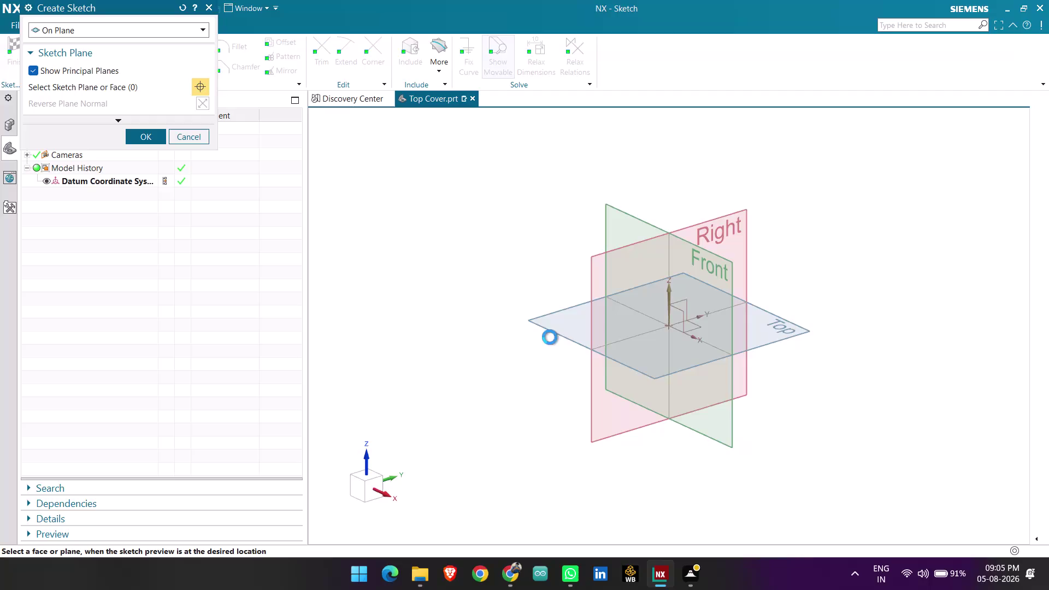
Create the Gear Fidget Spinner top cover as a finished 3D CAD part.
Pick the Front datum plane and confirm it as the sketch plane.
click(637, 218)
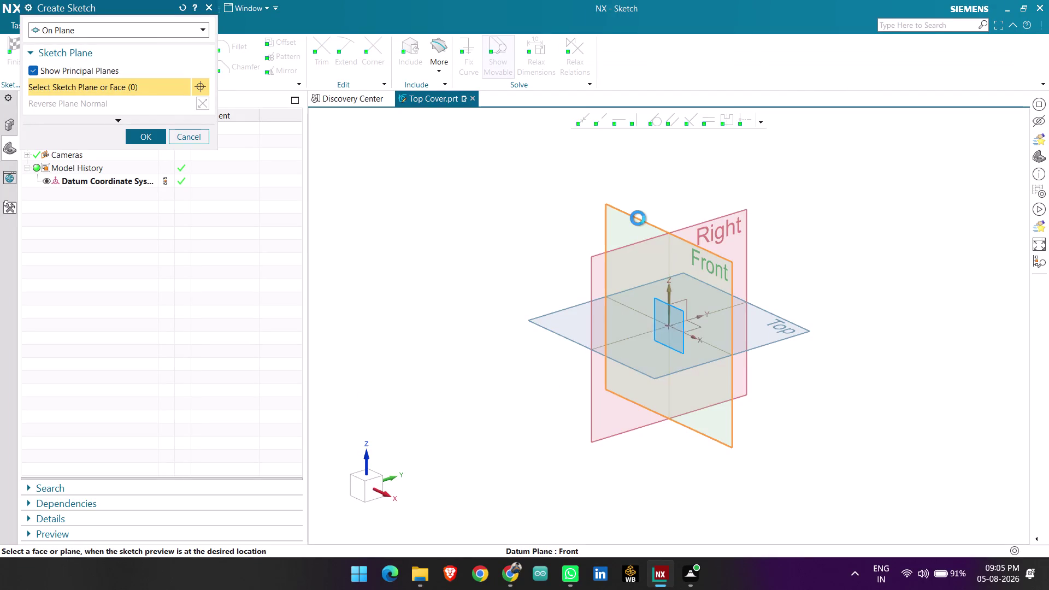
middle_click(638, 218)
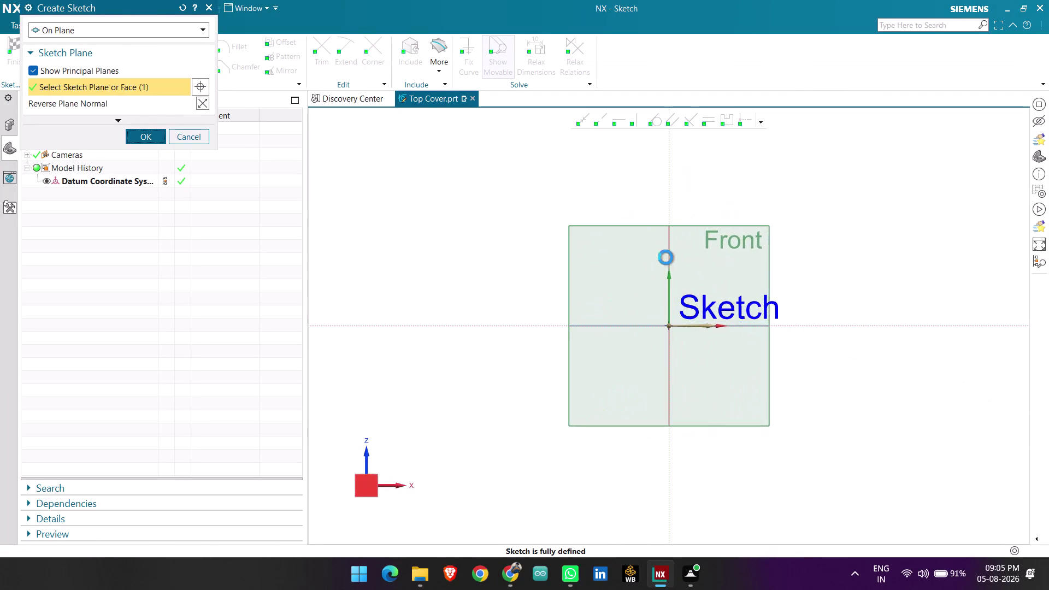
scroll(up, 3)
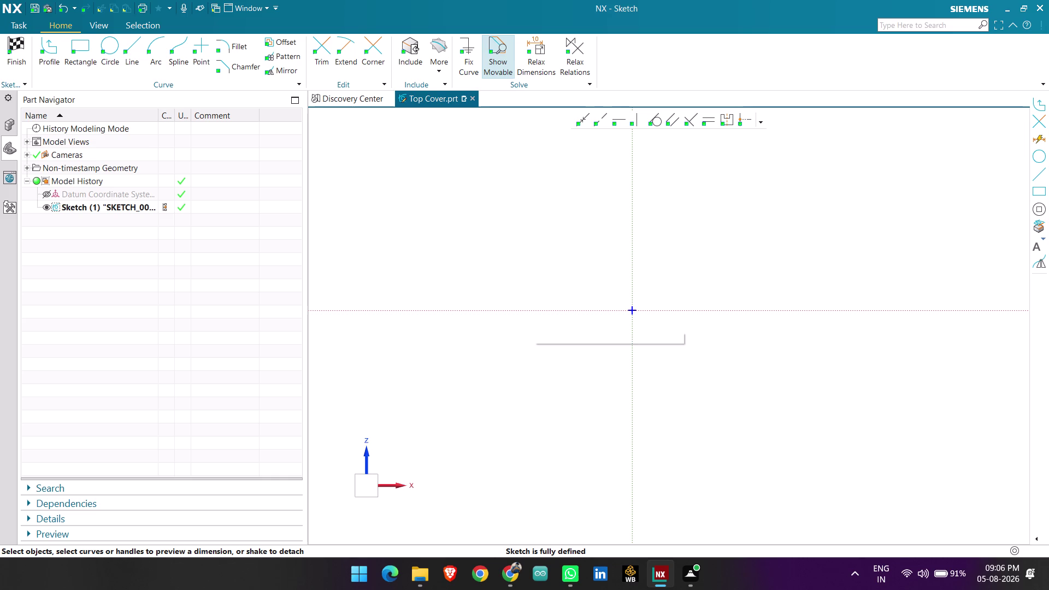
Draw a 24 mm diameter circle centred on the sketch origin.
click(117, 50)
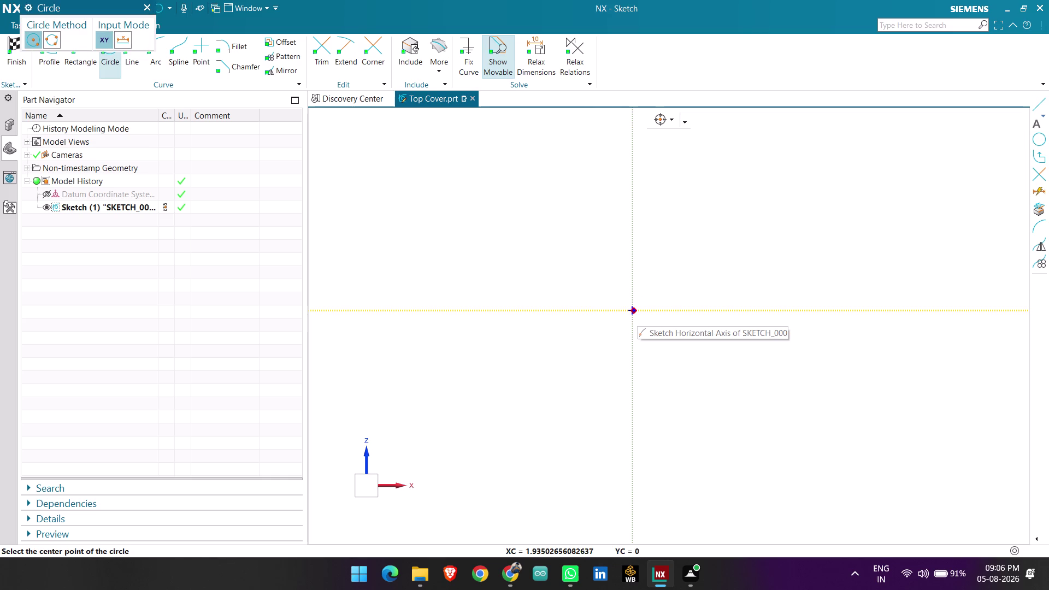
click(631, 312)
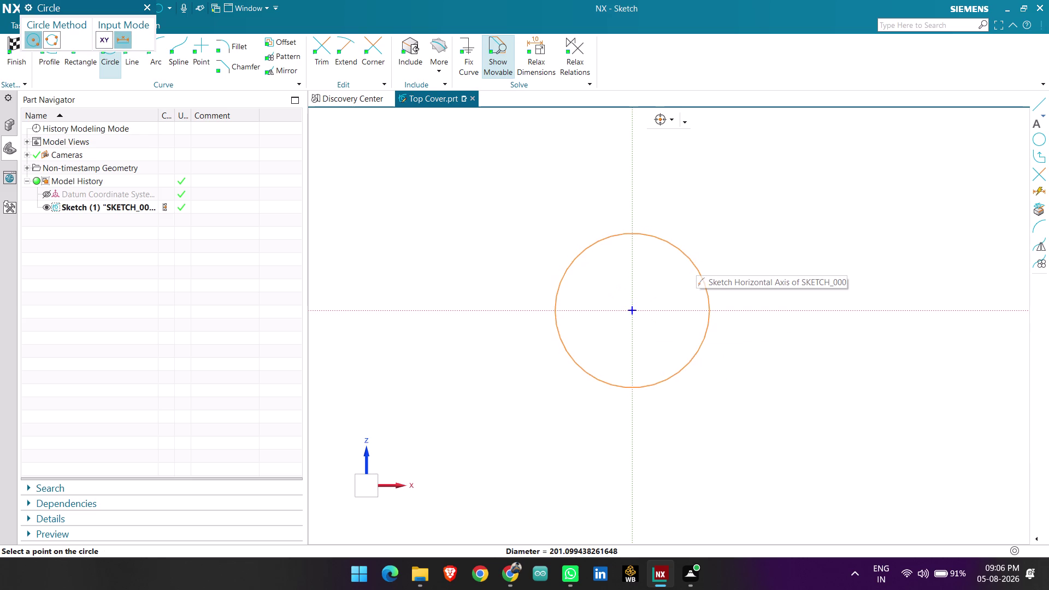
scroll(up, 3)
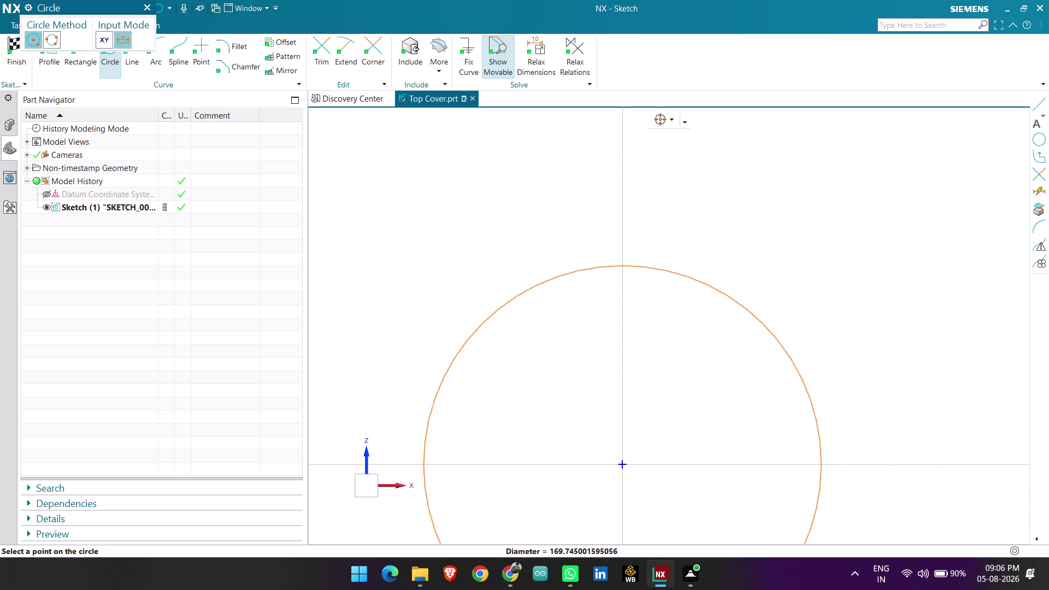
scroll(up, 3)
scroll(down, 3)
scroll(up, 3)
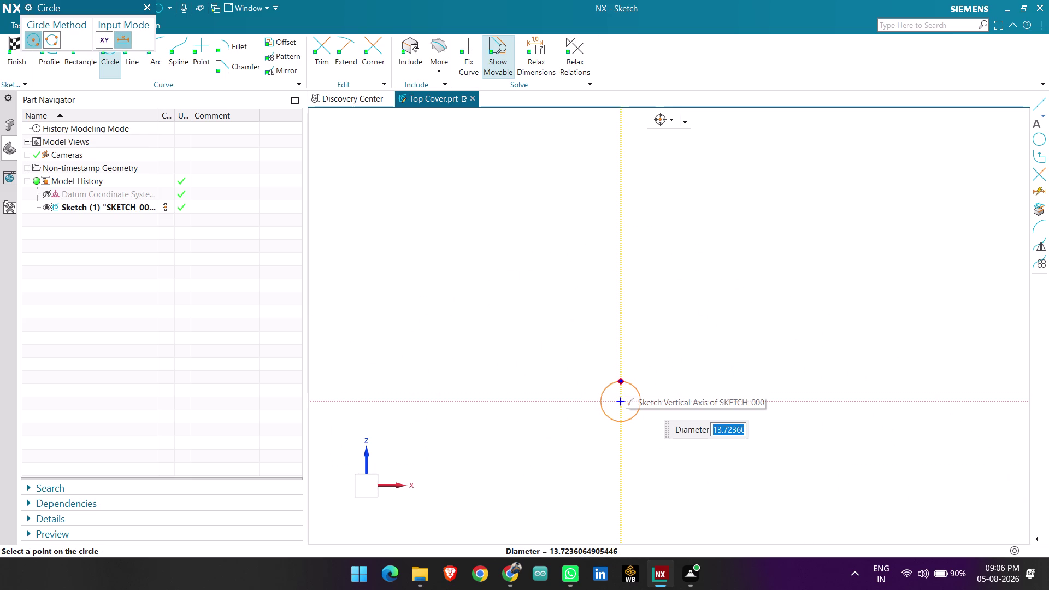
text(24)
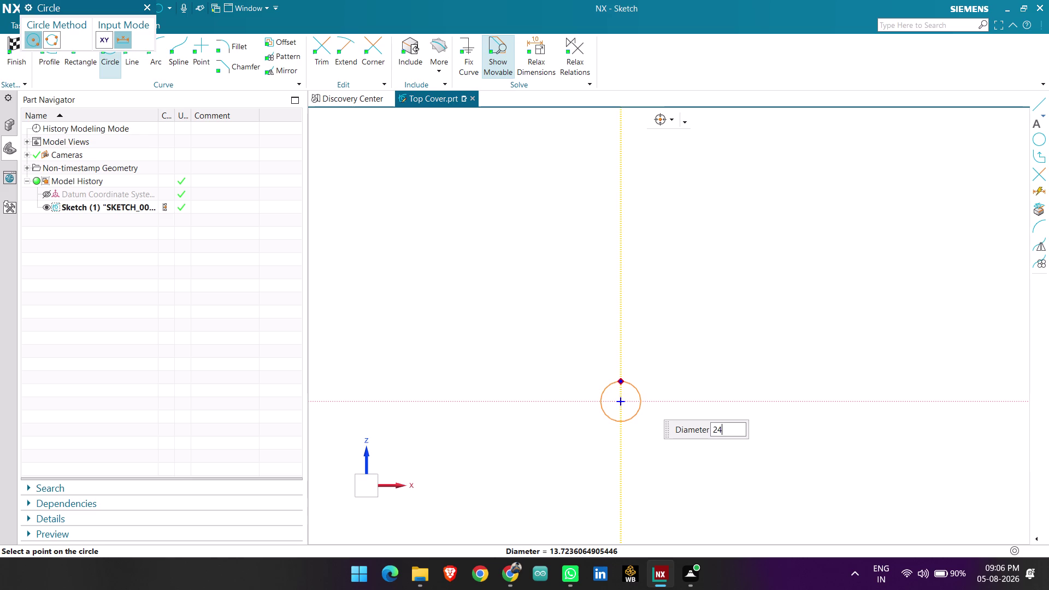
key(Return)
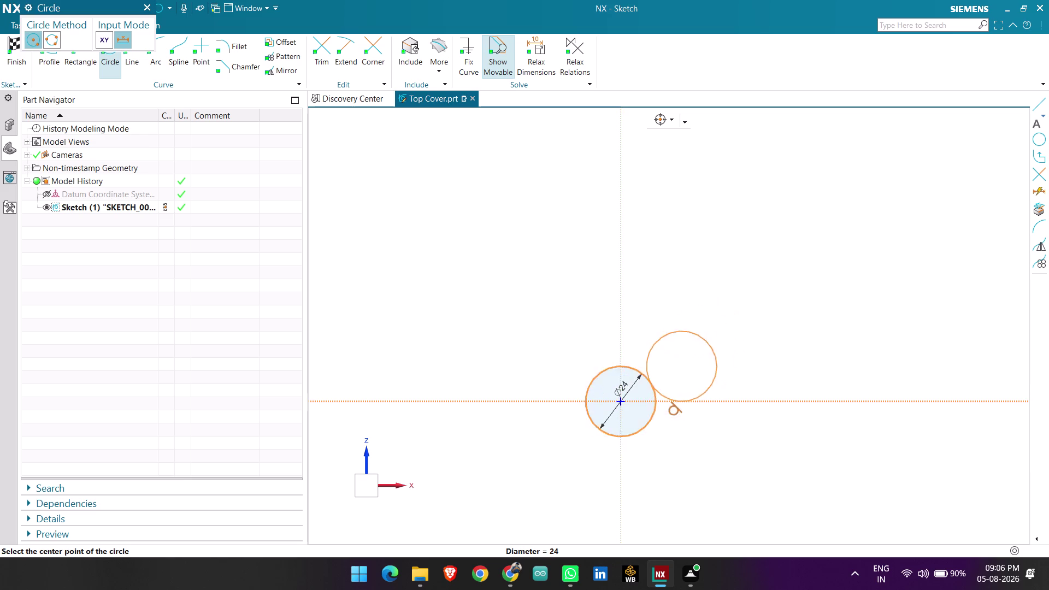
key(Escape)
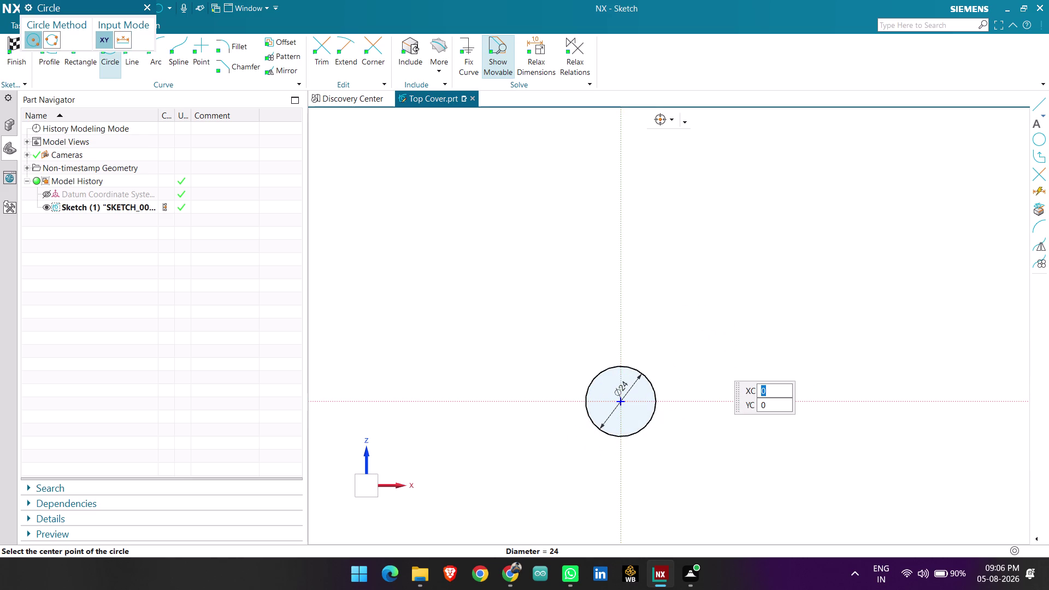
Draw a concentric 36 mm circle at the origin and exit the Circle tool.
click(619, 400)
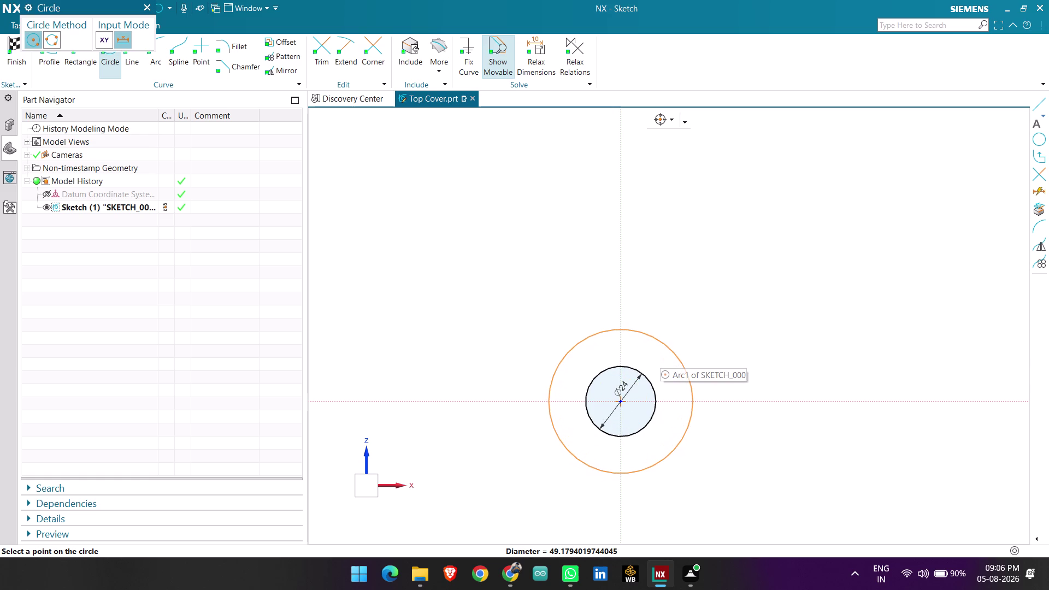
key(1)
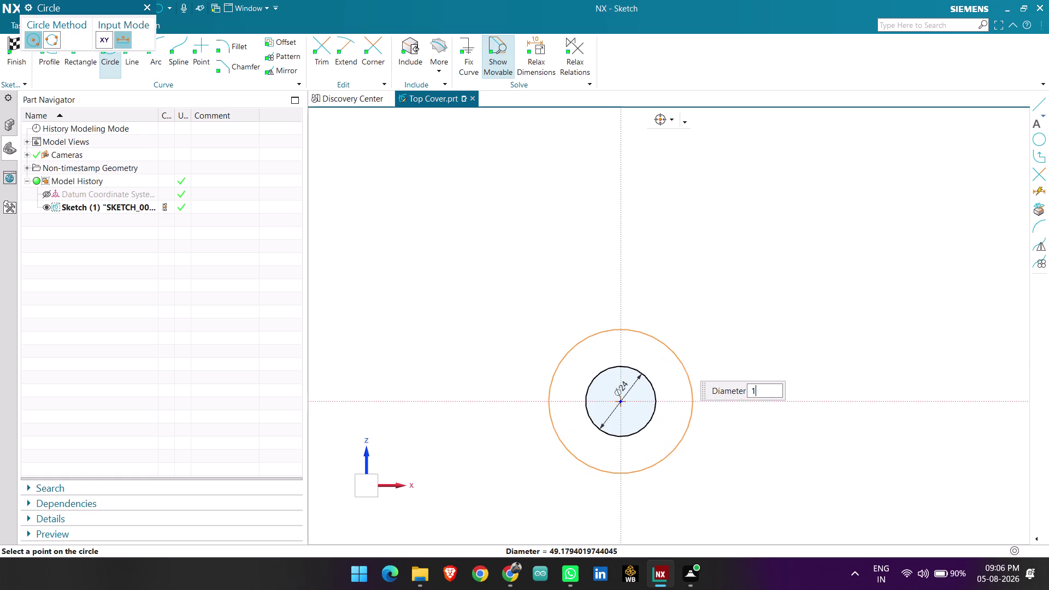
key(8)
key(shift+asterisk)
key(2)
key(Return)
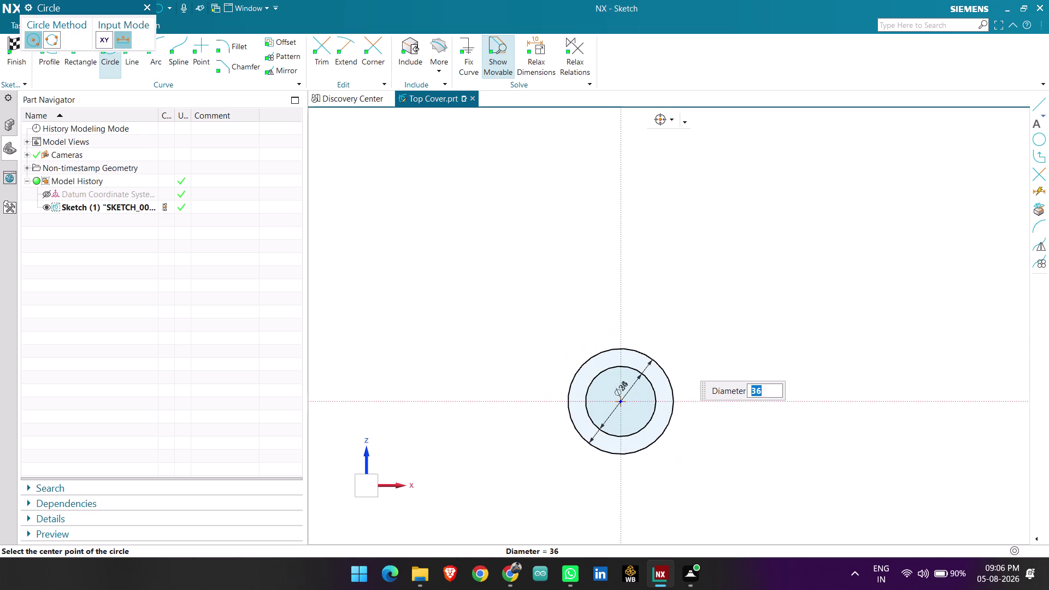
scroll(up, 3)
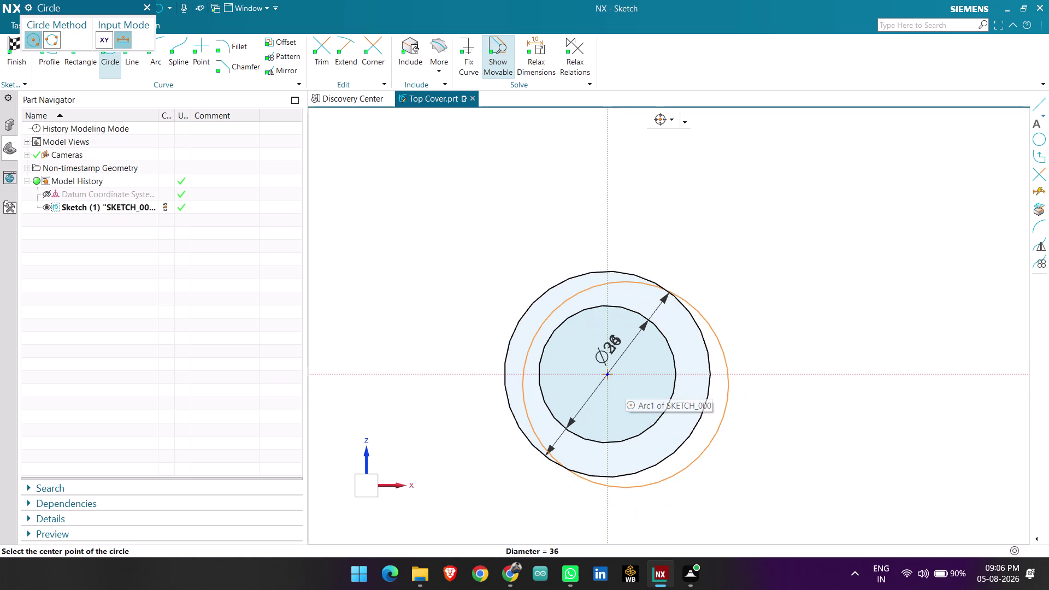
key(Escape)
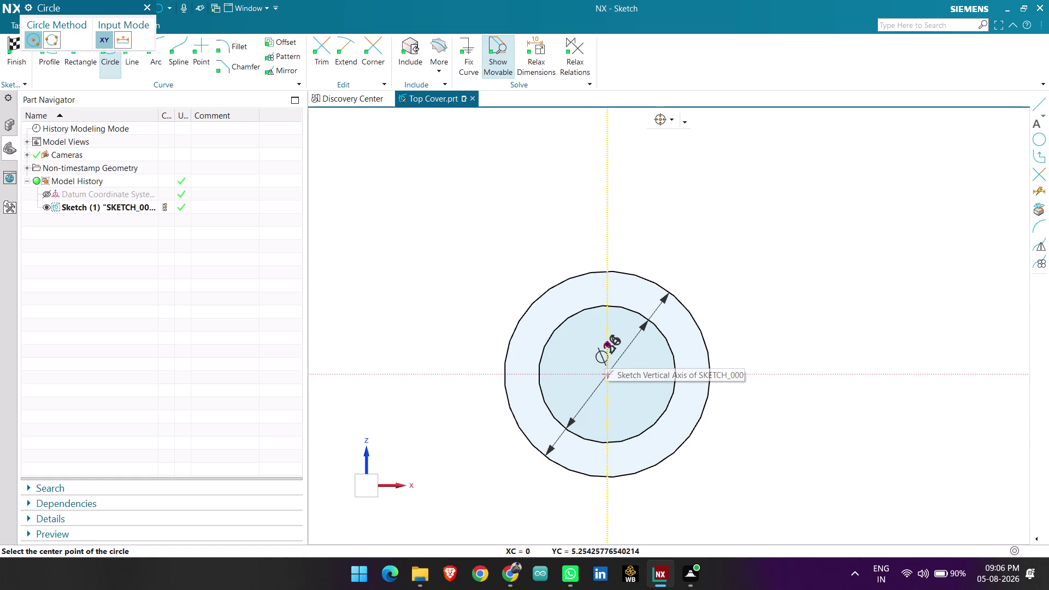
key(Escape)
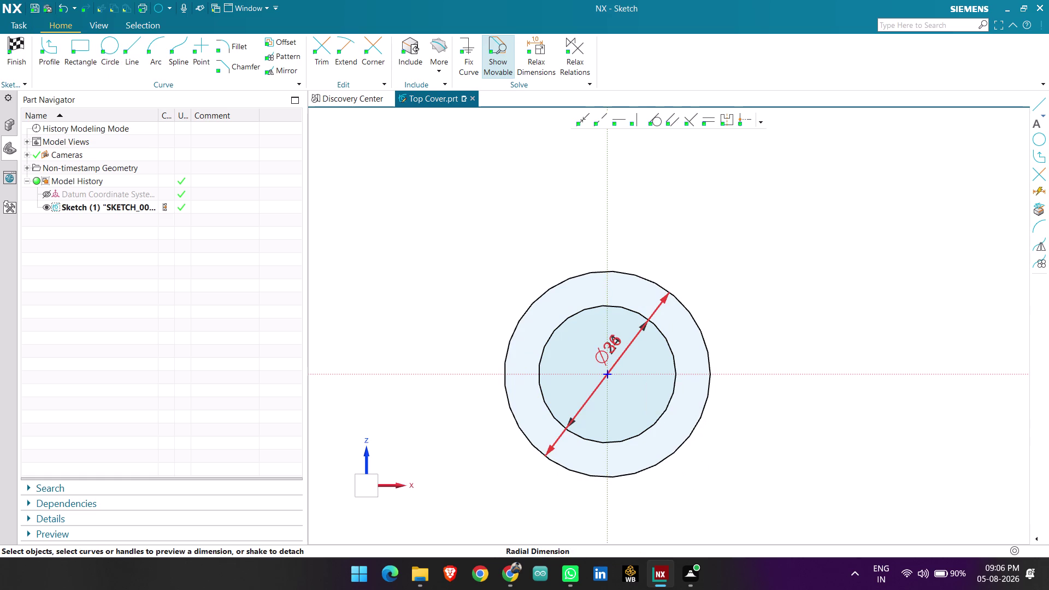
Drag the Ø36 and Ø24 dimension labels outside the circles and reframe the view.
drag(614, 340, 723, 270)
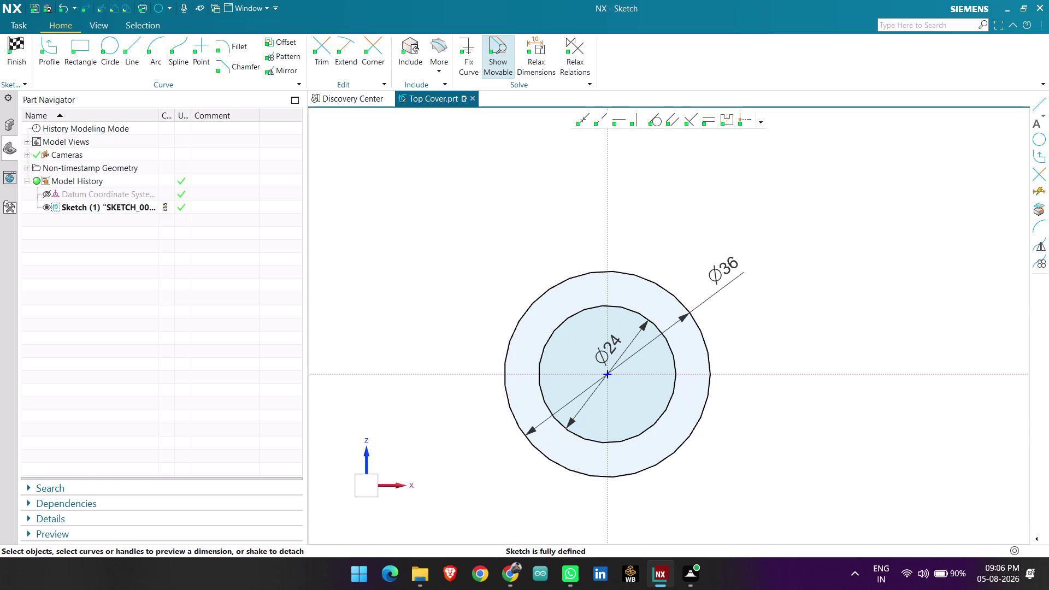
drag(611, 344, 553, 217)
scroll(down, 3)
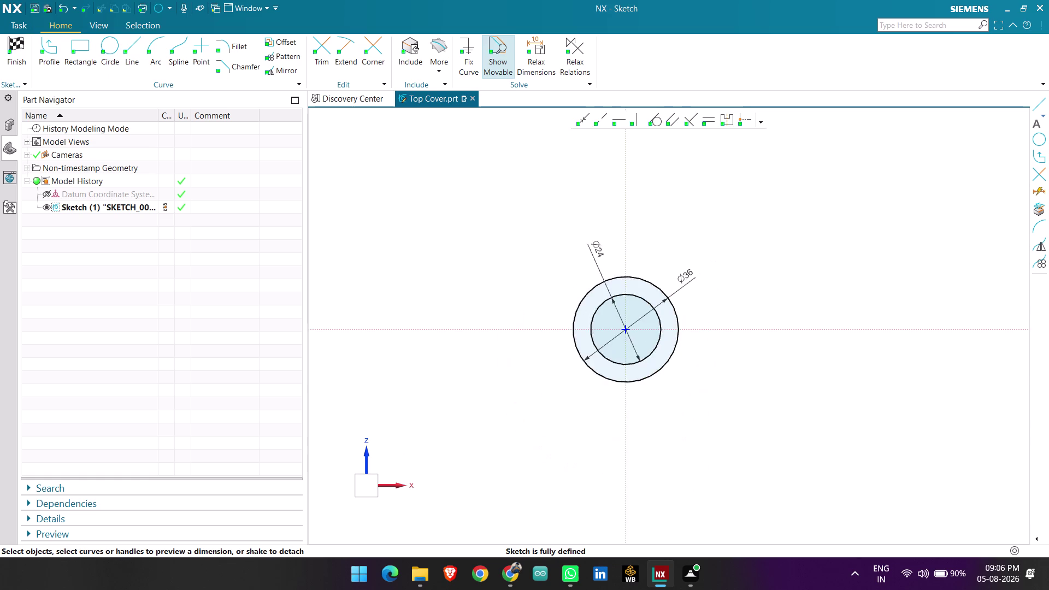
scroll(up, 3)
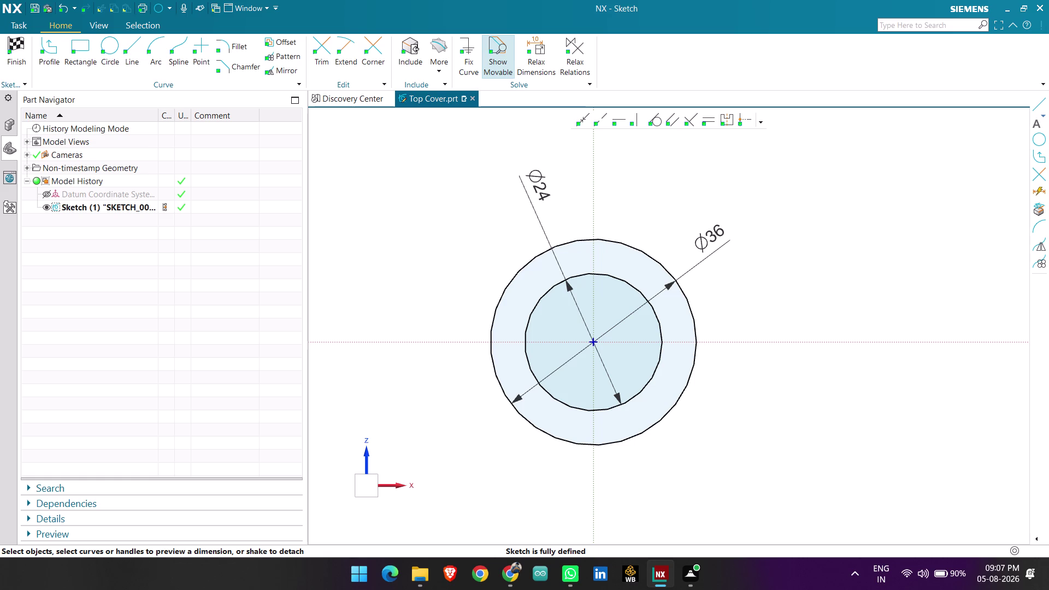
scroll(down, 3)
scroll(up, 3)
scroll(up, 3)
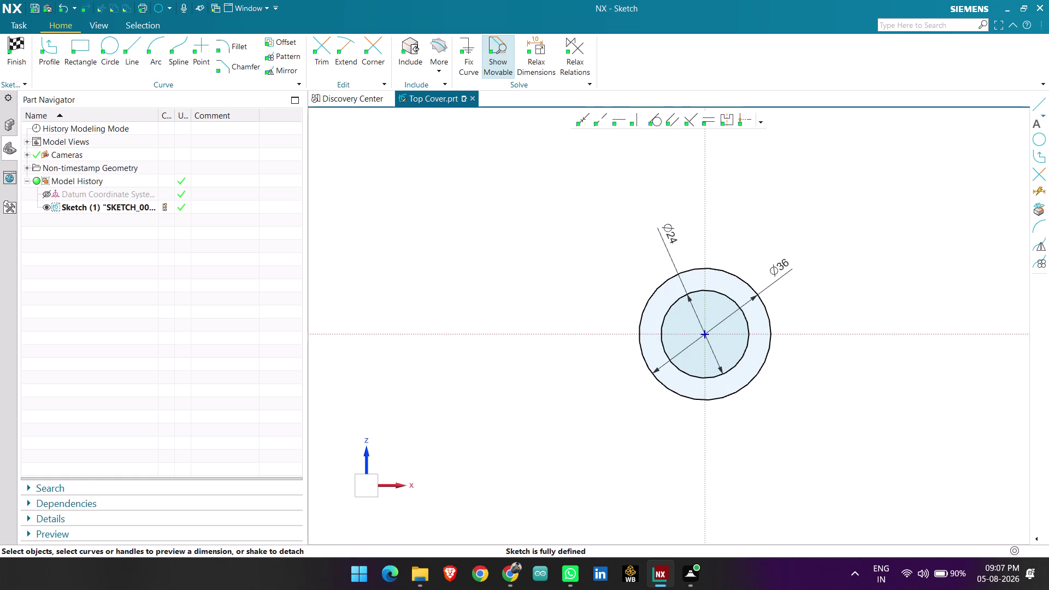
click(107, 44)
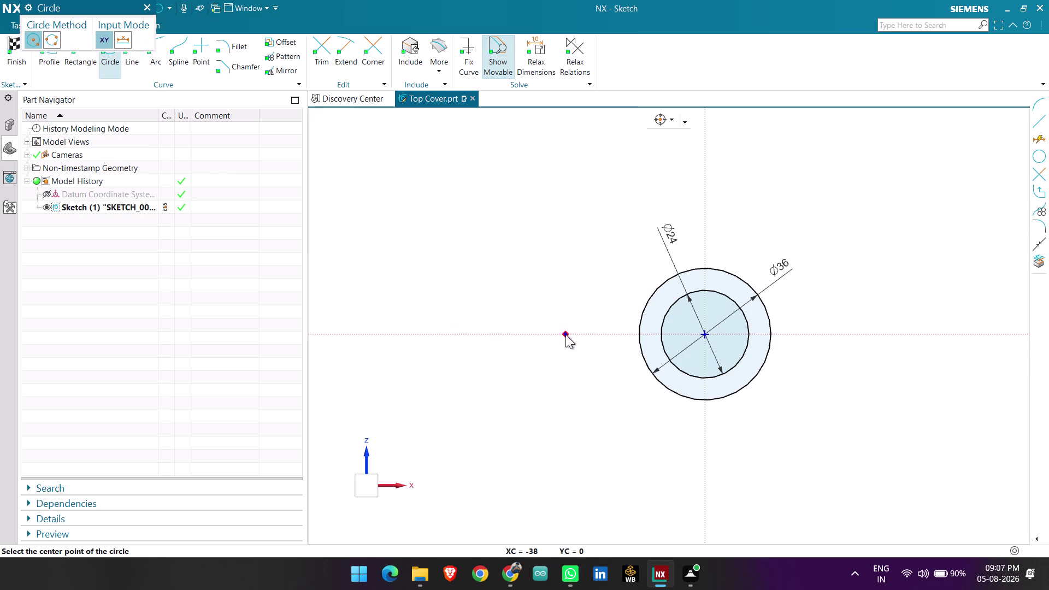
Draw a small circle and a concentric Ø22 circle left of the origin on the horizontal axis.
click(501, 334)
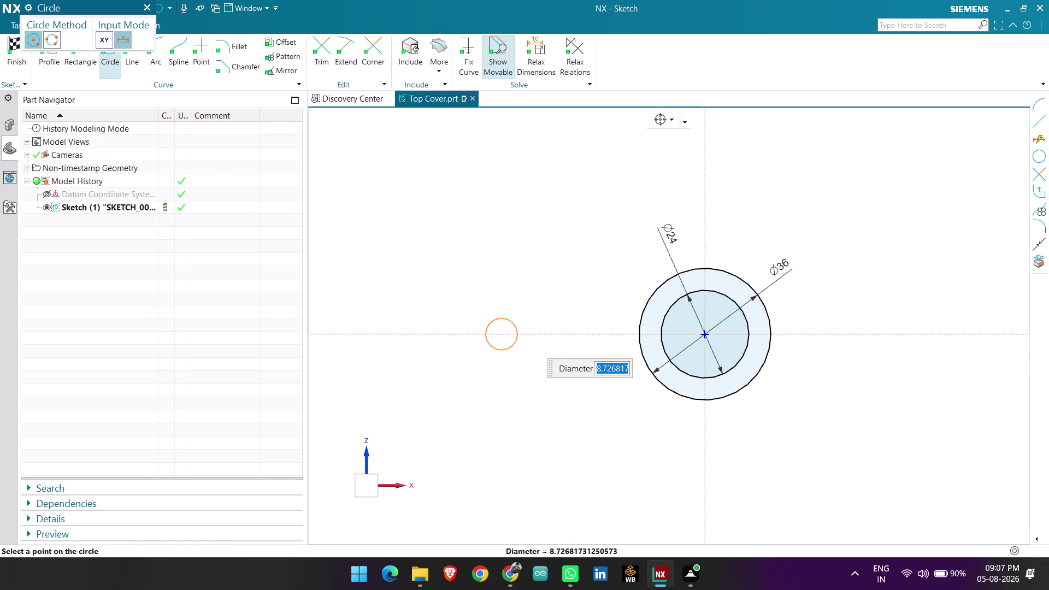
click(509, 320)
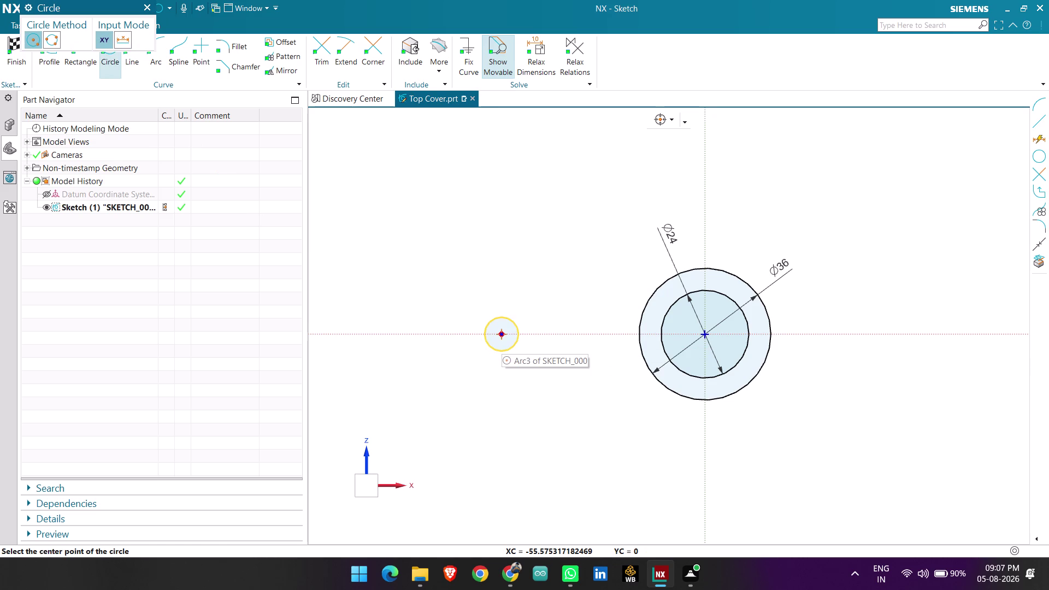
click(501, 336)
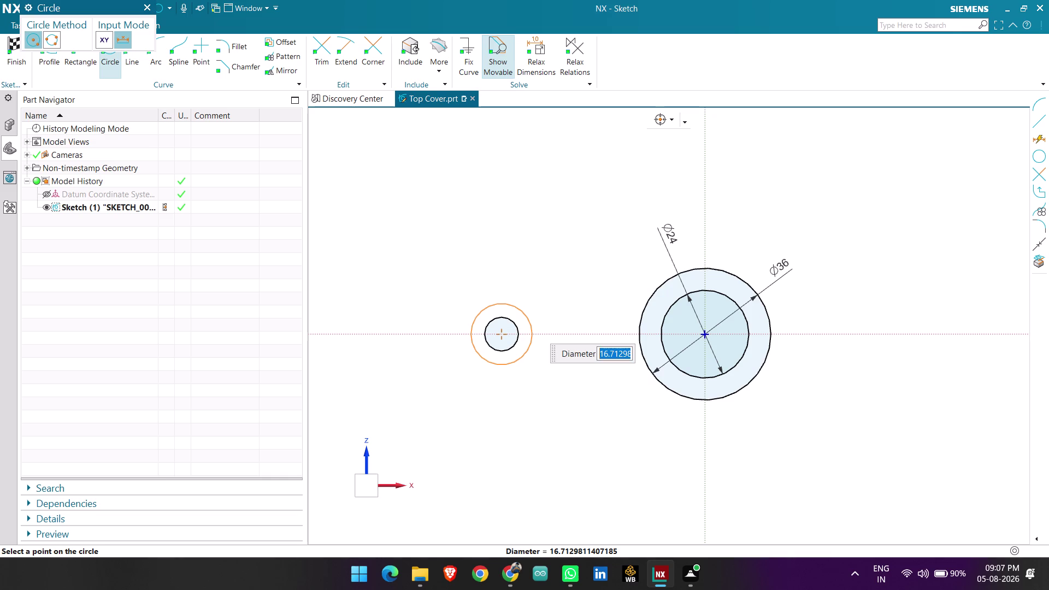
text(22)
key(Return)
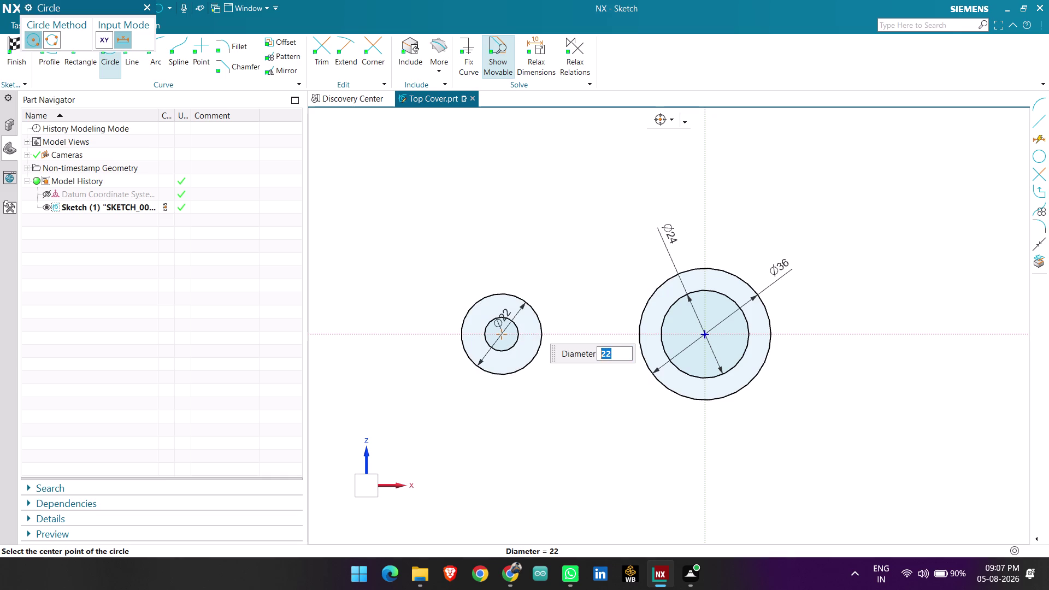
key(Escape)
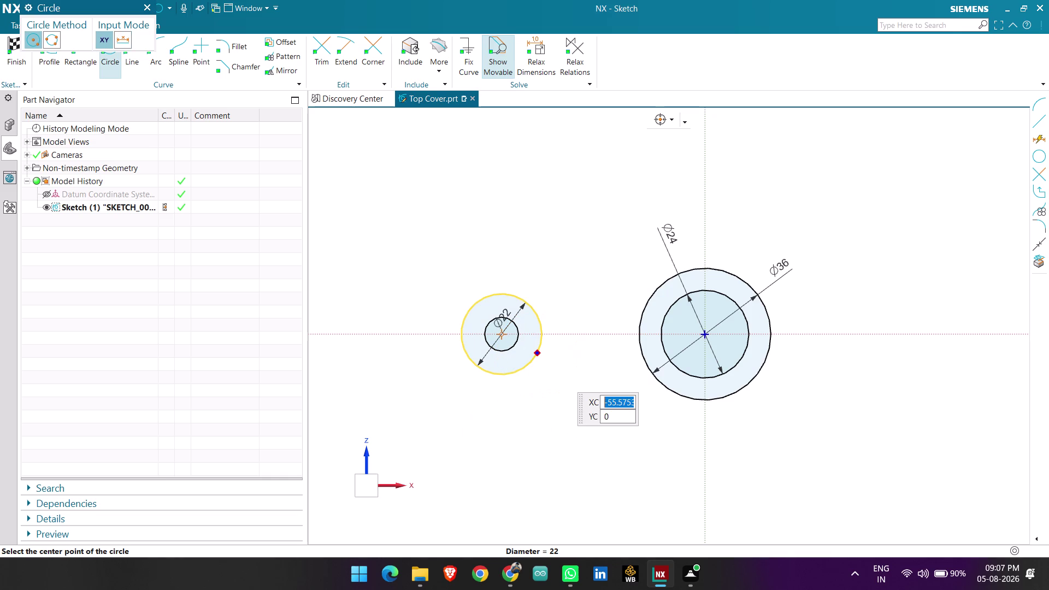
key(Escape)
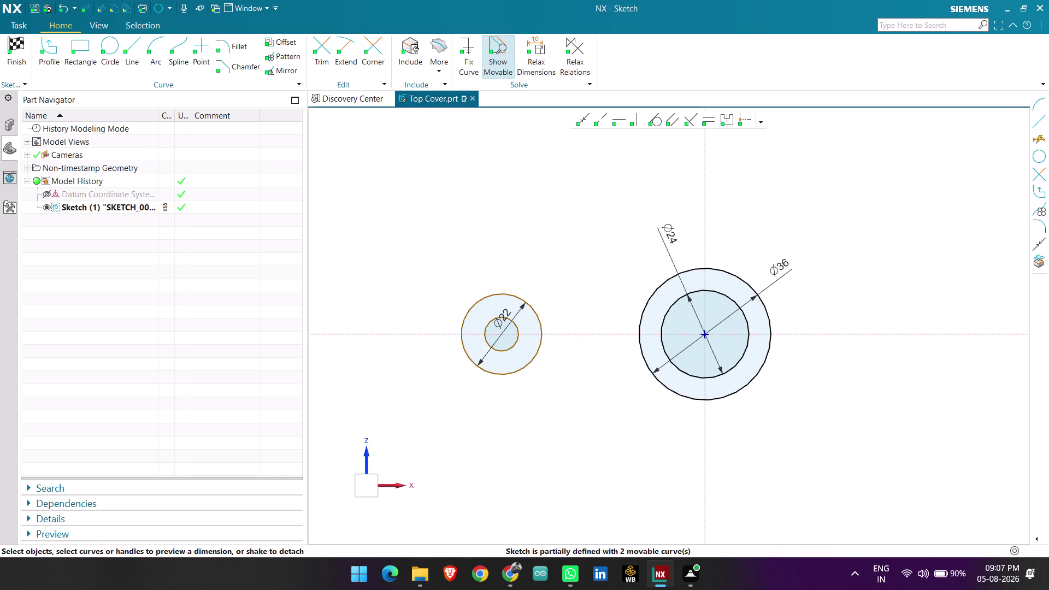
scroll(up, 3)
Change the left pair's inner circle diameter dimension to 8 mm.
click(518, 343)
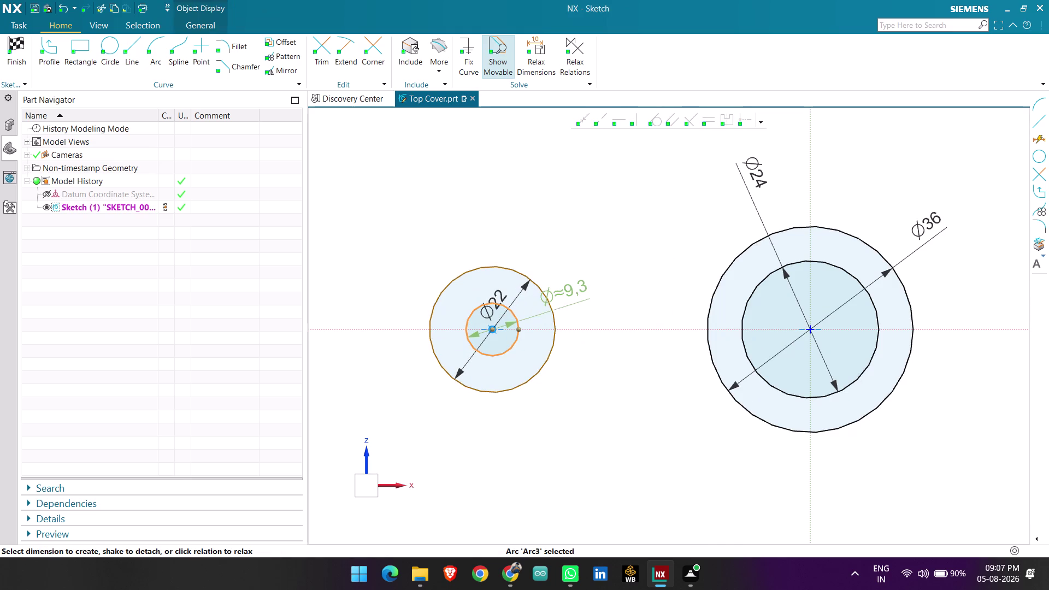
double_click(569, 288)
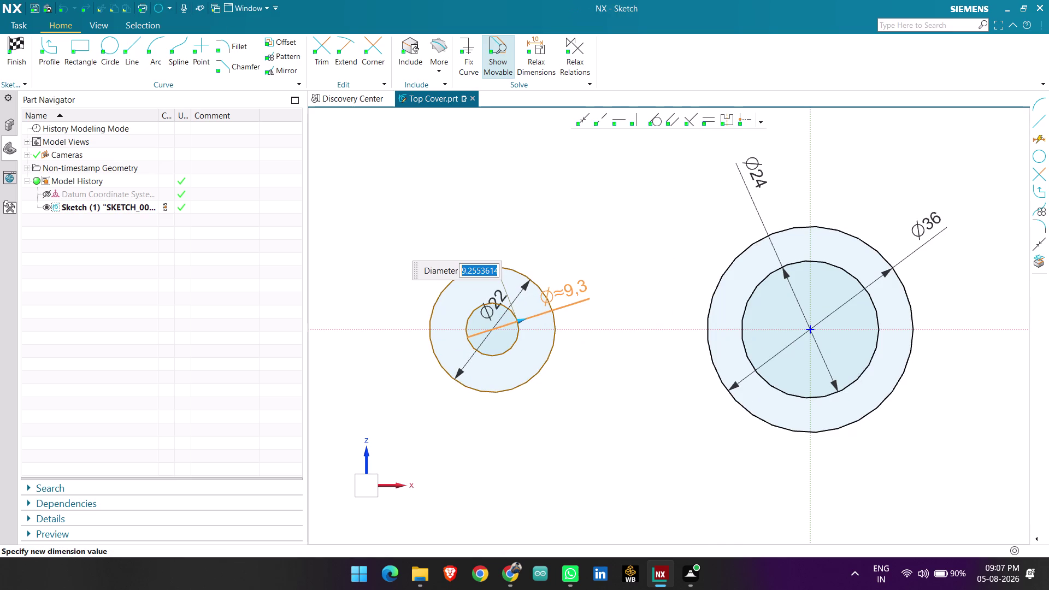
key(8)
key(Return)
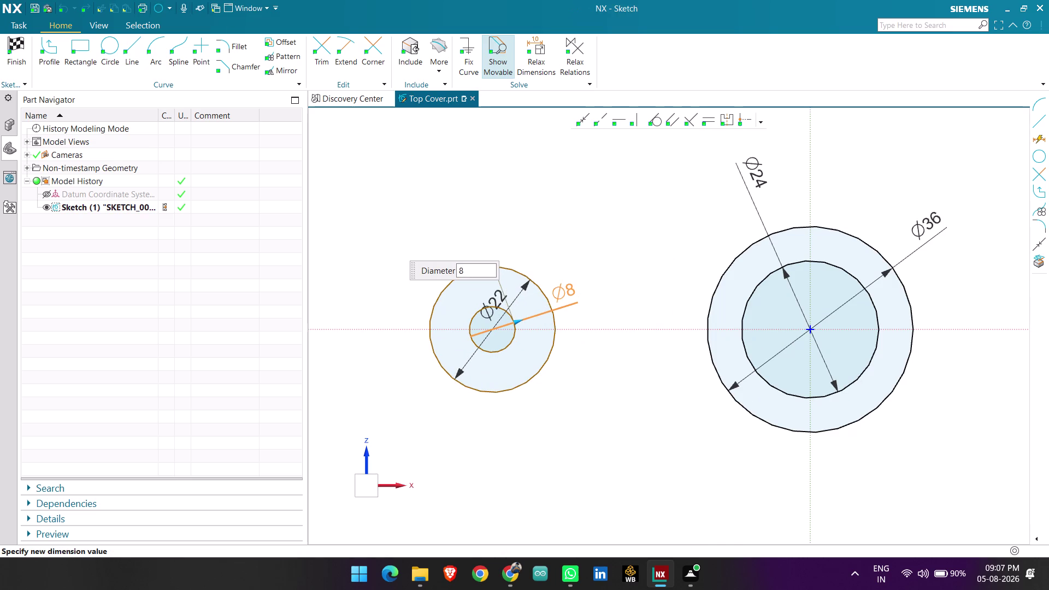
middle_click(570, 288)
scroll(up, 3)
scroll(down, 3)
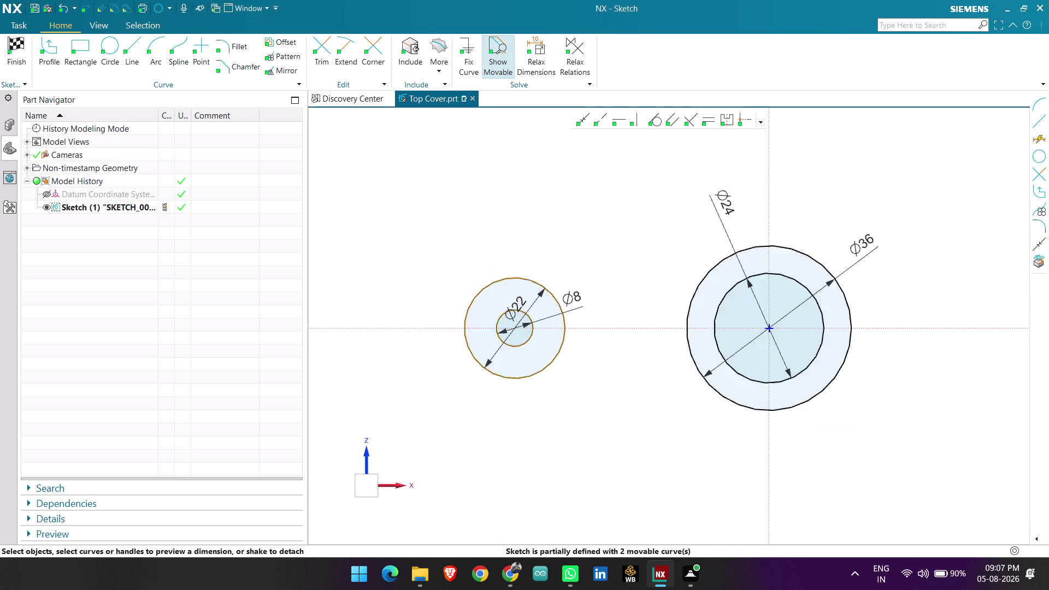
scroll(down, 3)
scroll(up, 3)
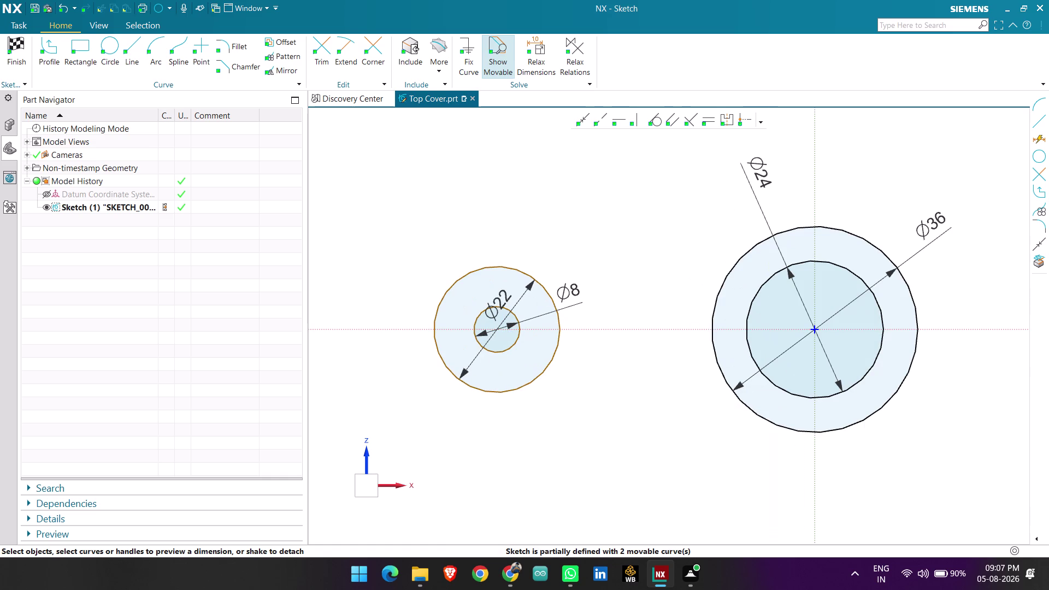
scroll(down, 3)
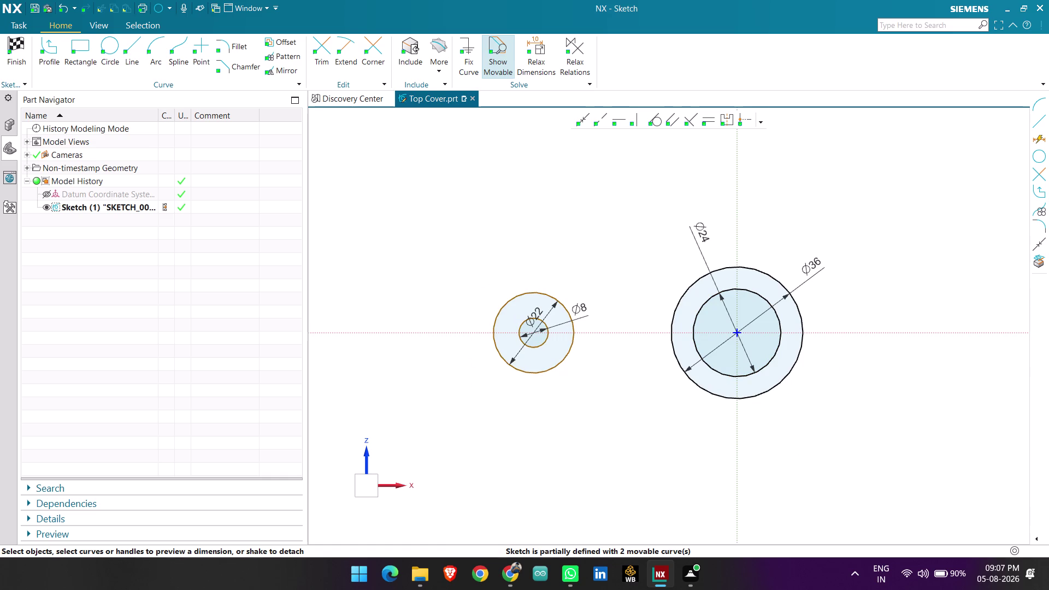
Add a distance dimension between the two circle centres, placed below the circles.
key(d)
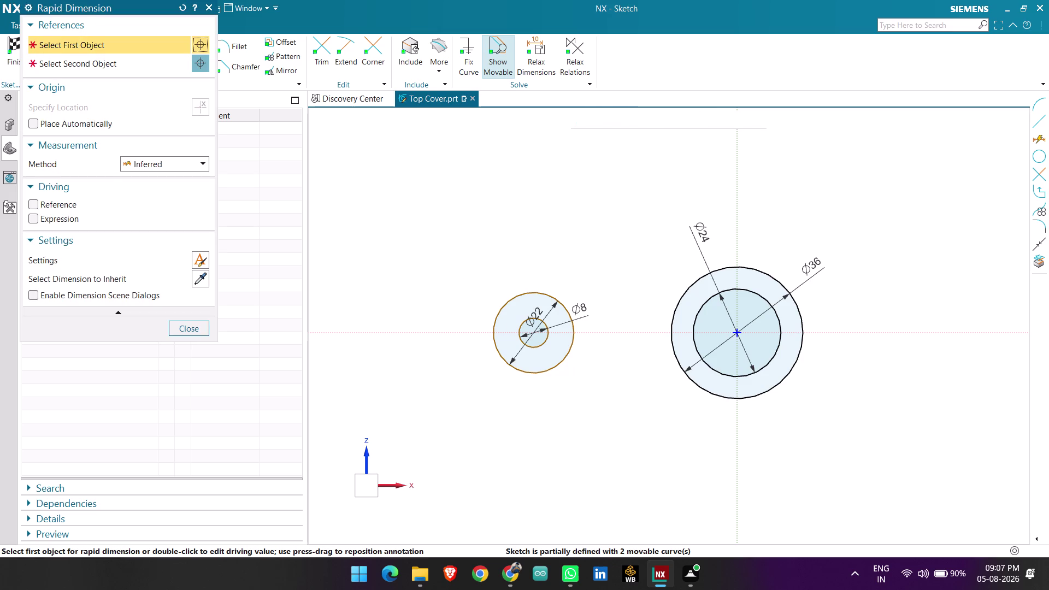
scroll(up, 3)
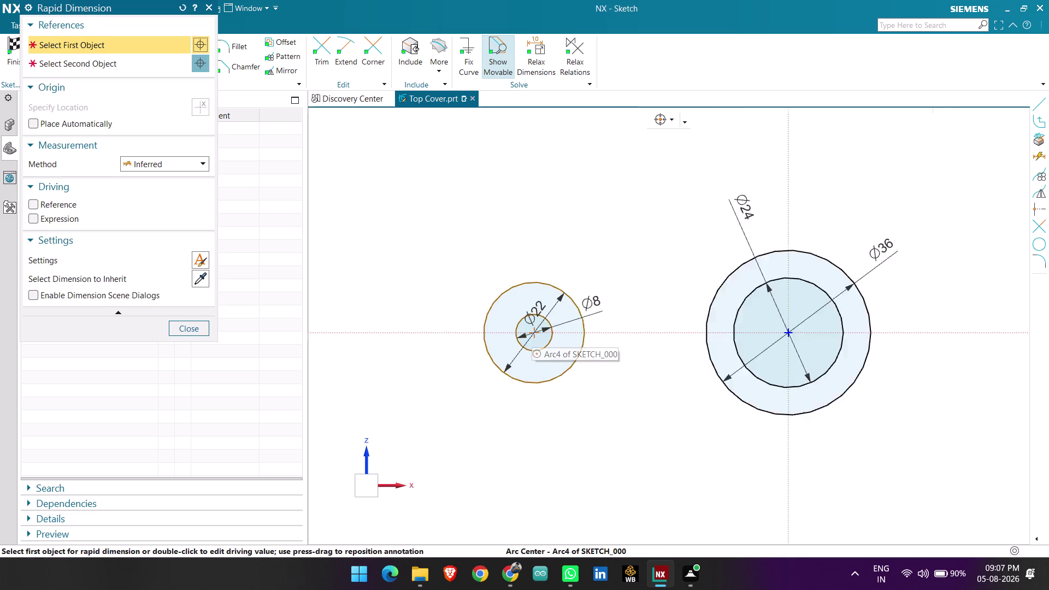
scroll(up, 3)
click(536, 330)
scroll(down, 3)
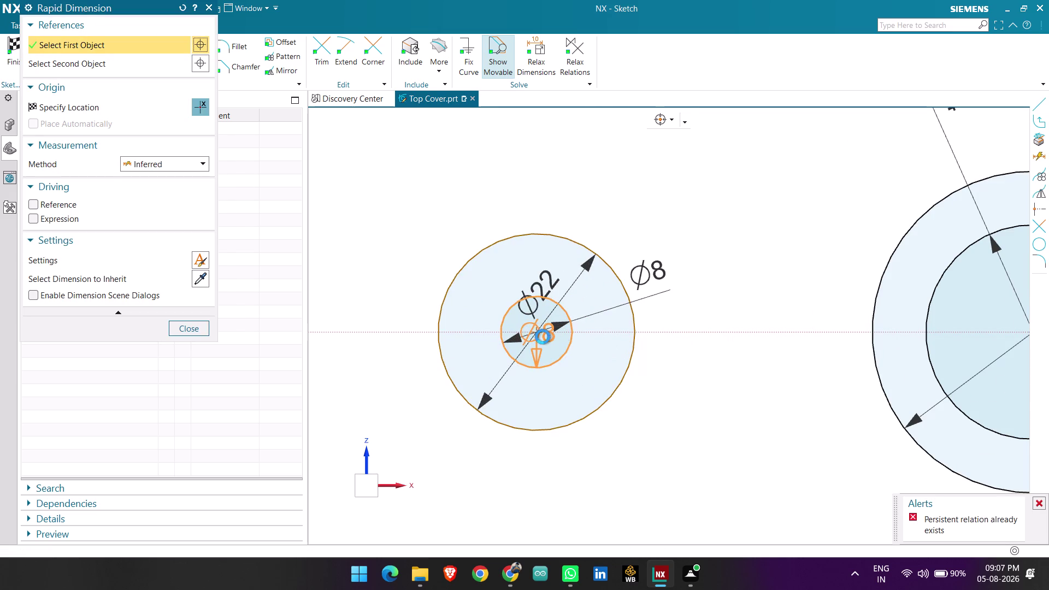
scroll(down, 3)
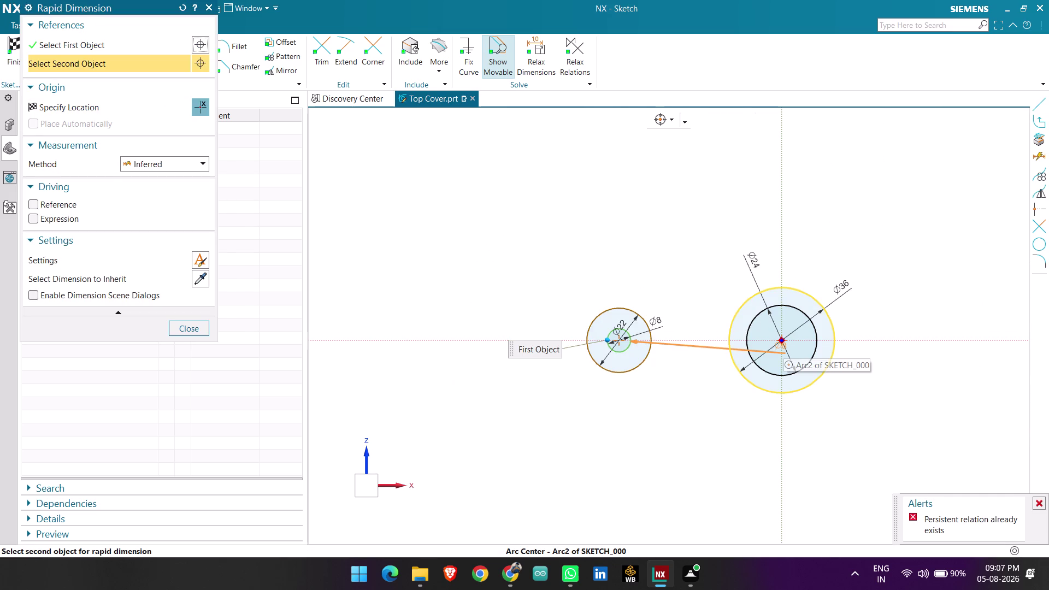
click(784, 343)
click(689, 414)
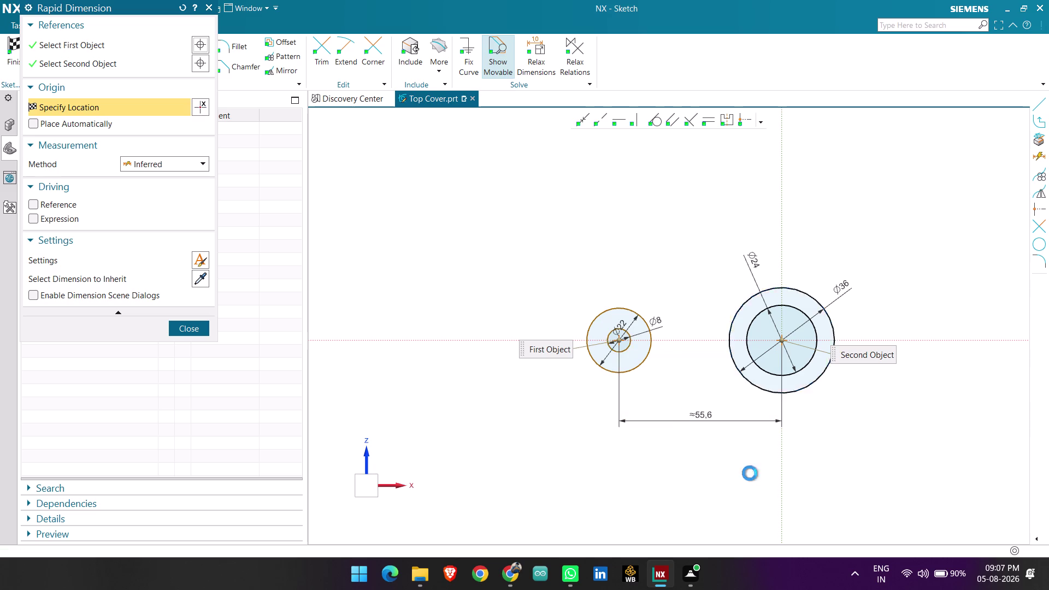
key(Escape)
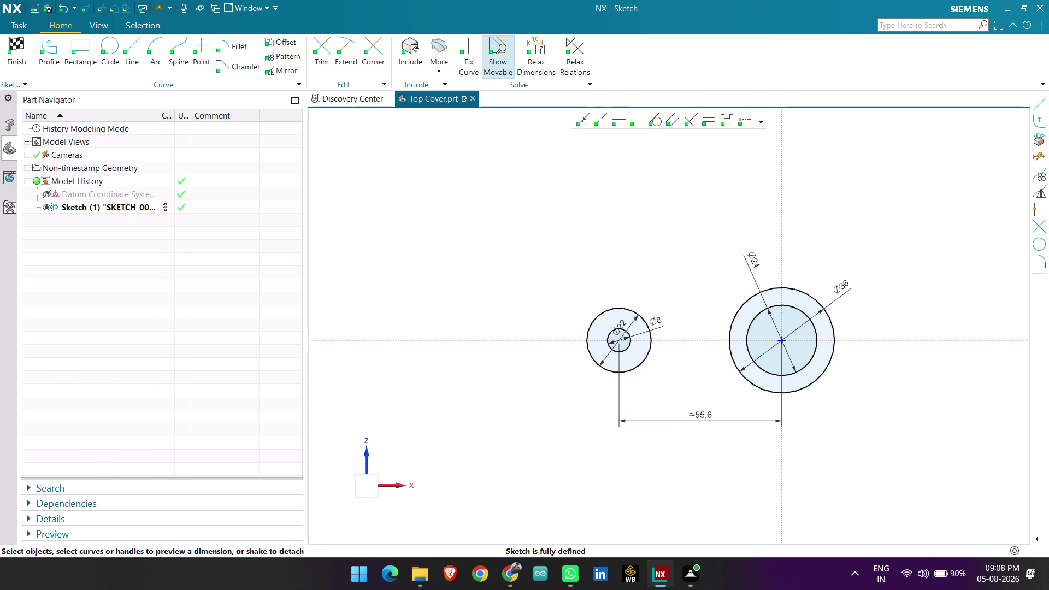
Set the centre-to-centre distance dimension to 37.
scroll(up, 3)
double_click(728, 426)
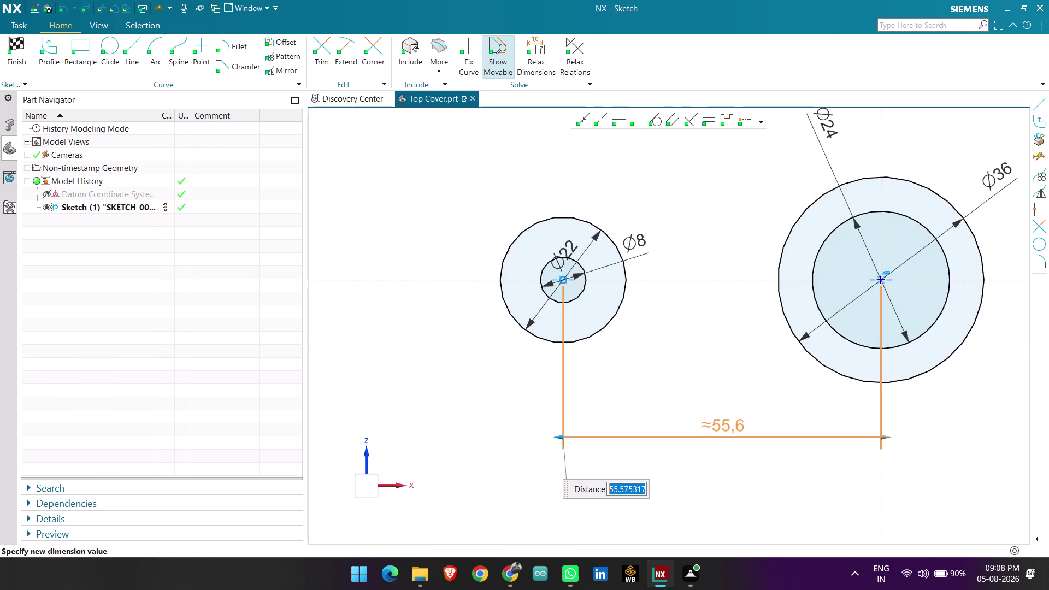
text(37)
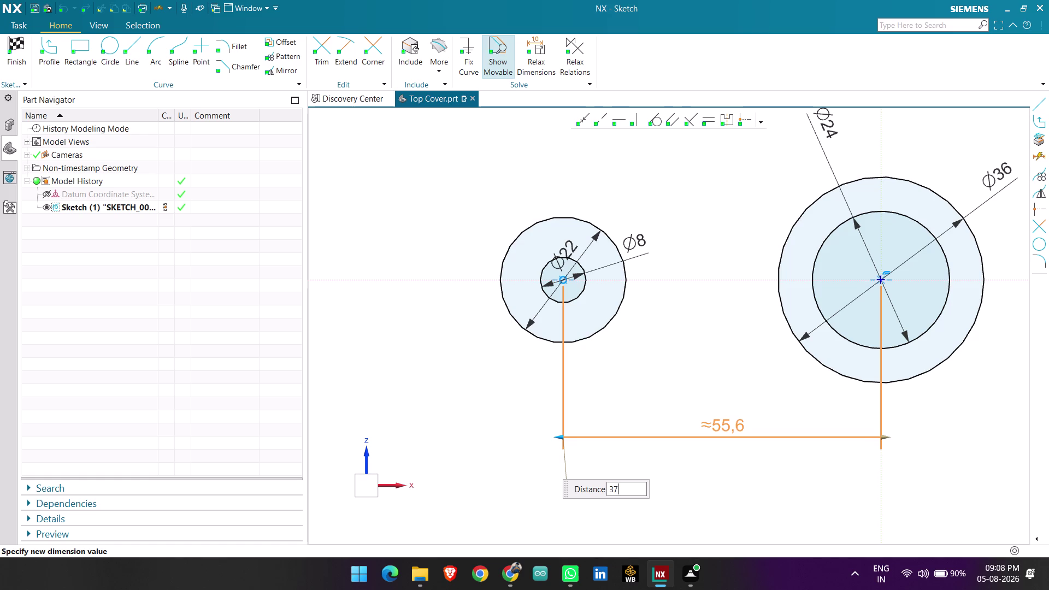
key(Return)
middle_click(739, 383)
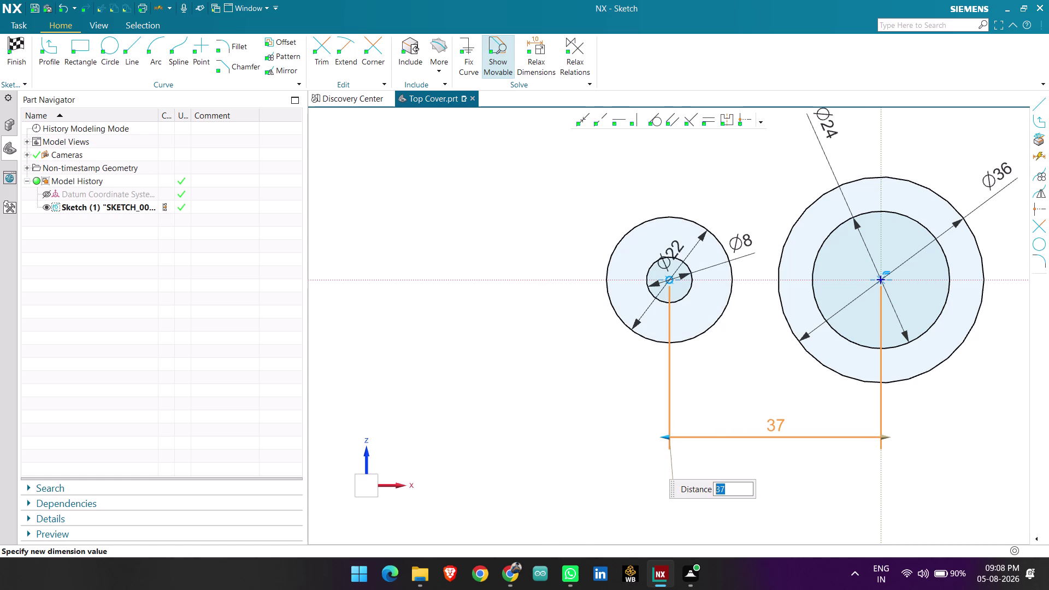
scroll(down, 3)
scroll(up, 3)
scroll(down, 3)
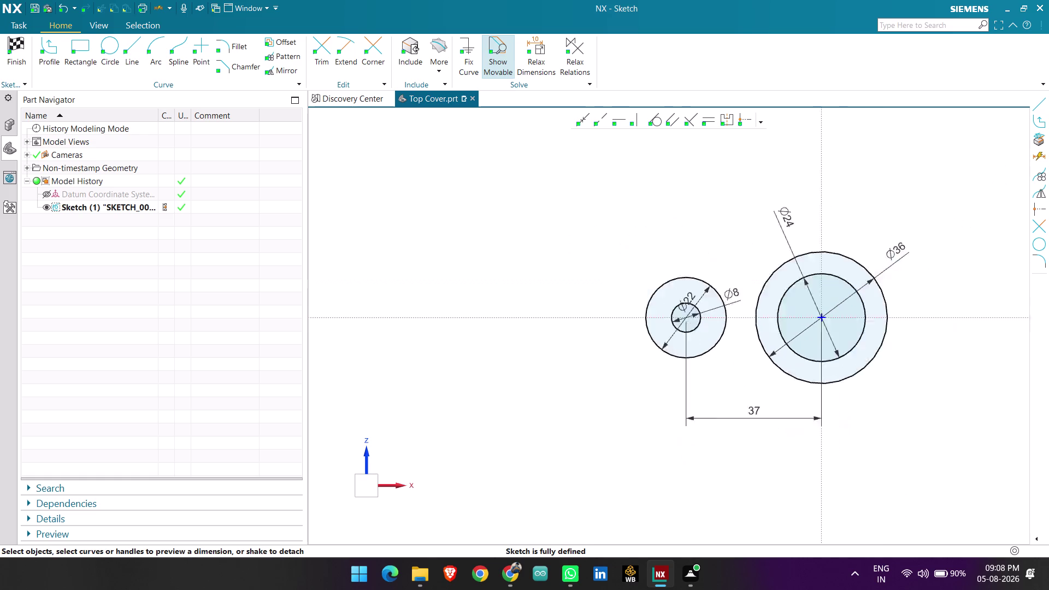
scroll(down, 3)
scroll(up, 3)
scroll(up, 3)
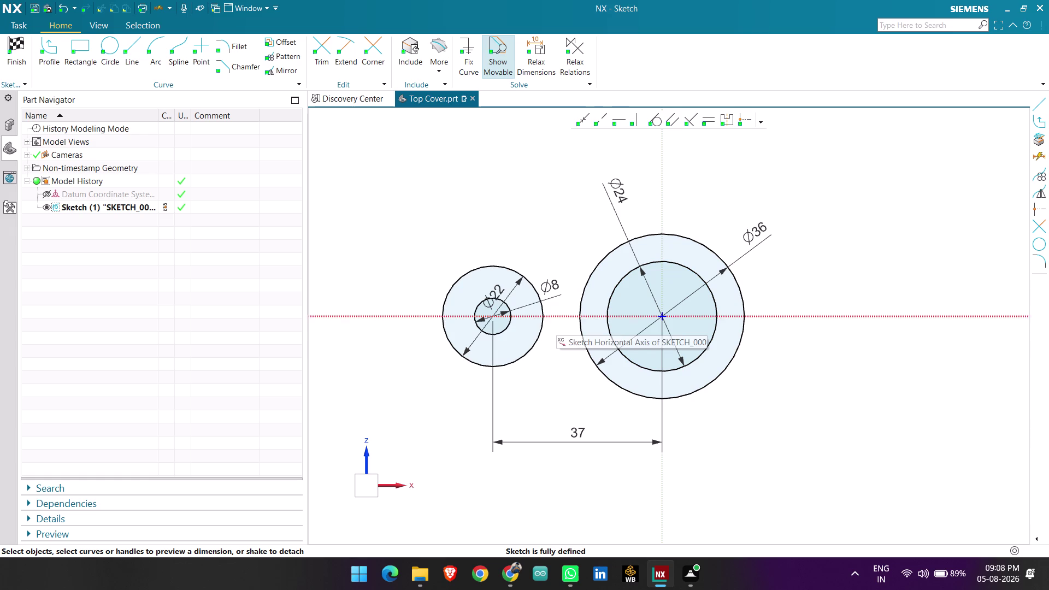
click(134, 48)
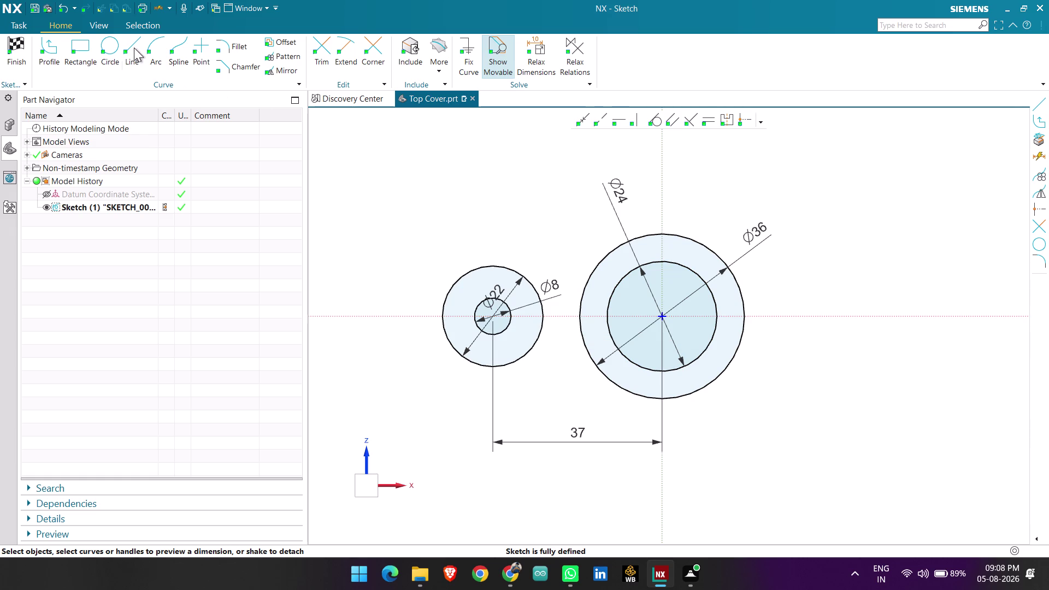
Draw a line tangent to the tops of the small and large outer circles.
click(484, 264)
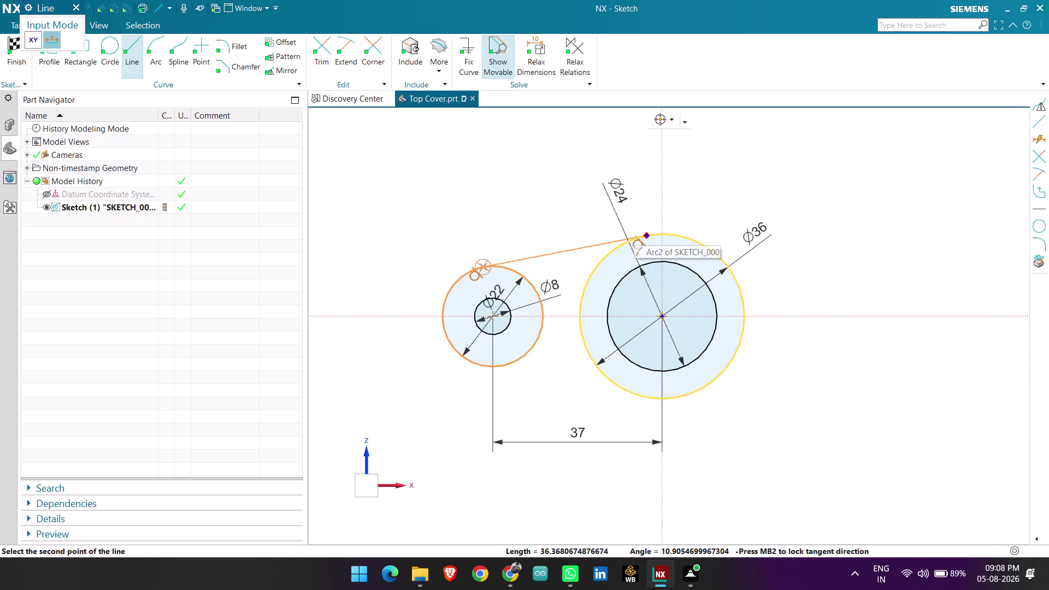
click(646, 231)
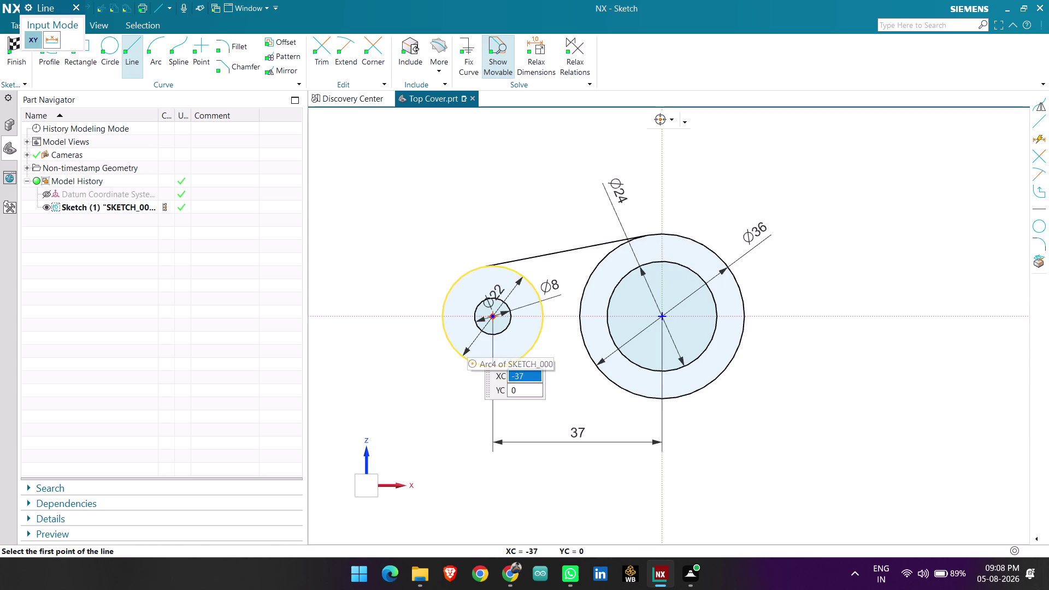
key(Escape)
click(275, 75)
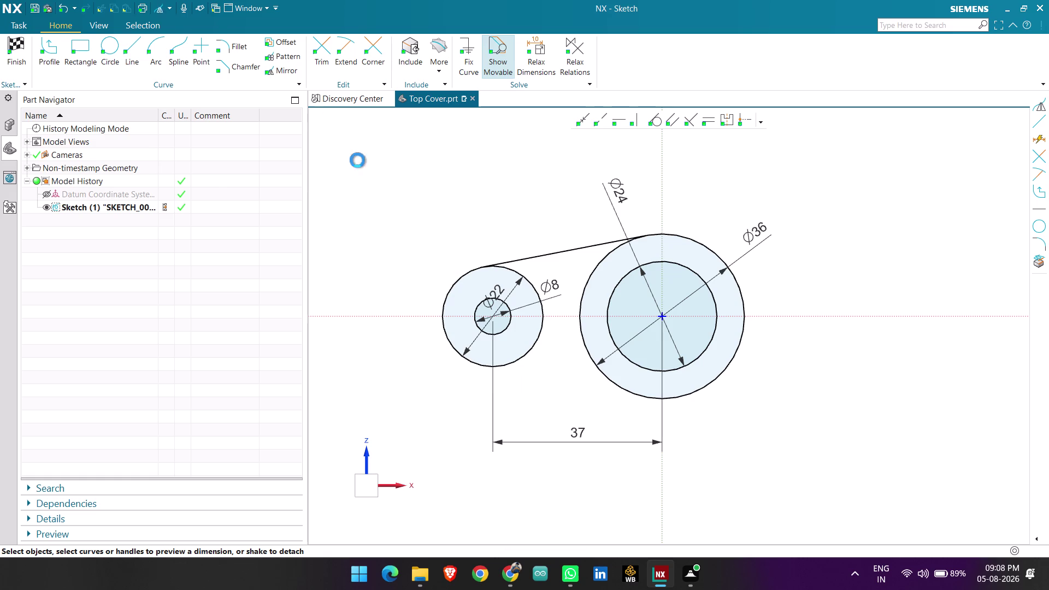
click(574, 246)
Mirror the top tangent line about the horizontal axis to form the bottom tangent.
click(92, 84)
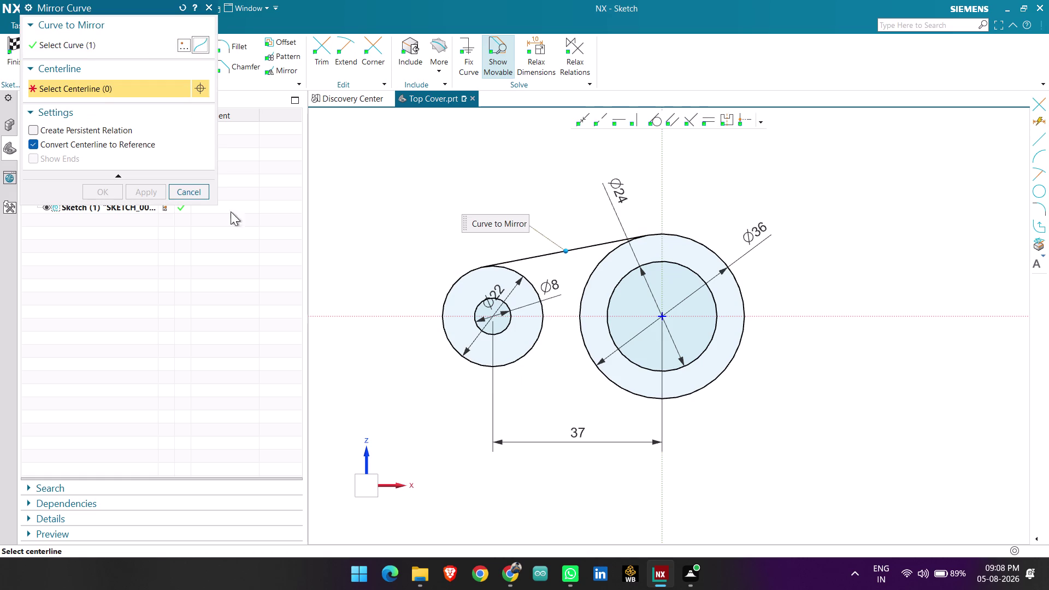
click(362, 322)
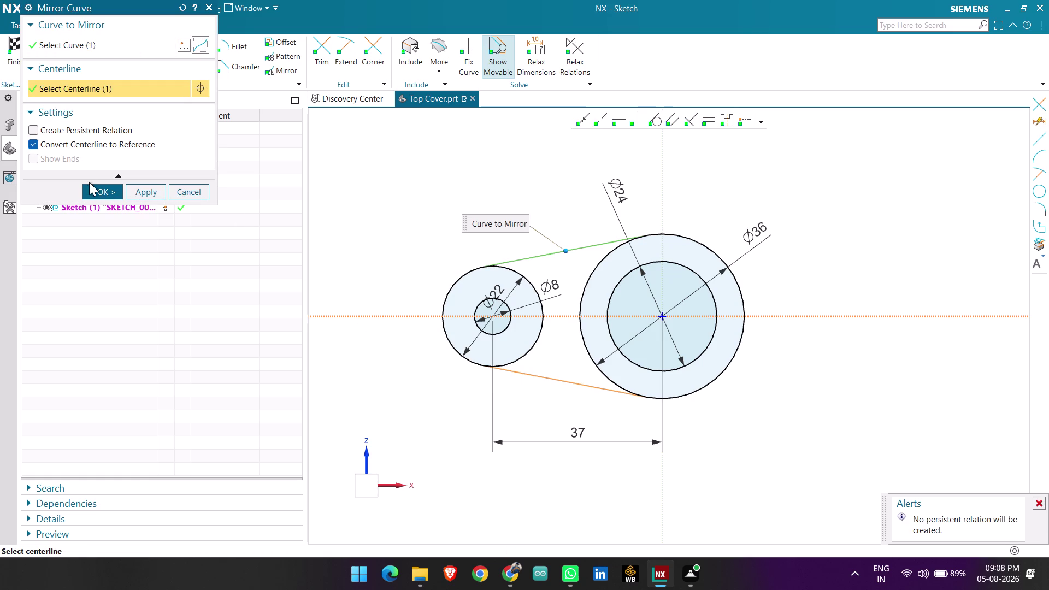
click(100, 188)
scroll(down, 3)
scroll(up, 3)
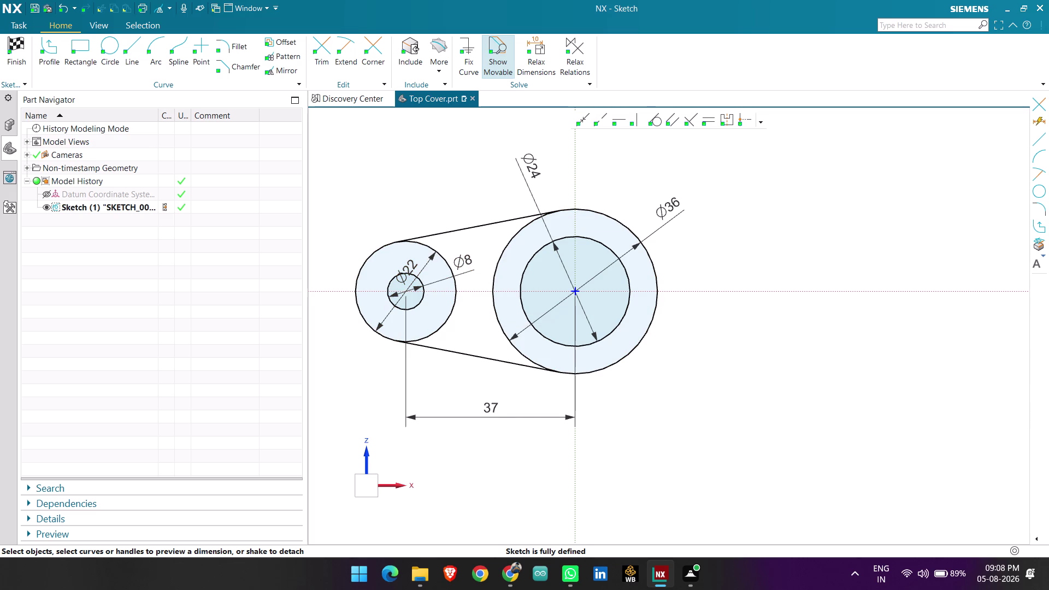
scroll(down, 3)
scroll(up, 3)
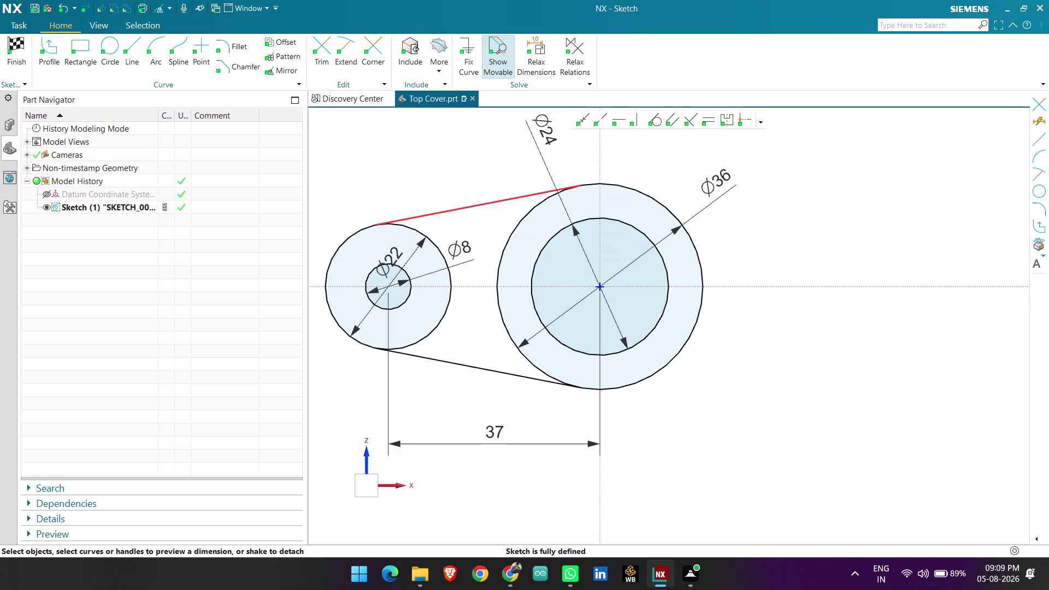
Draw a Ø8 arc across the top of the gap between the outer circles.
click(155, 49)
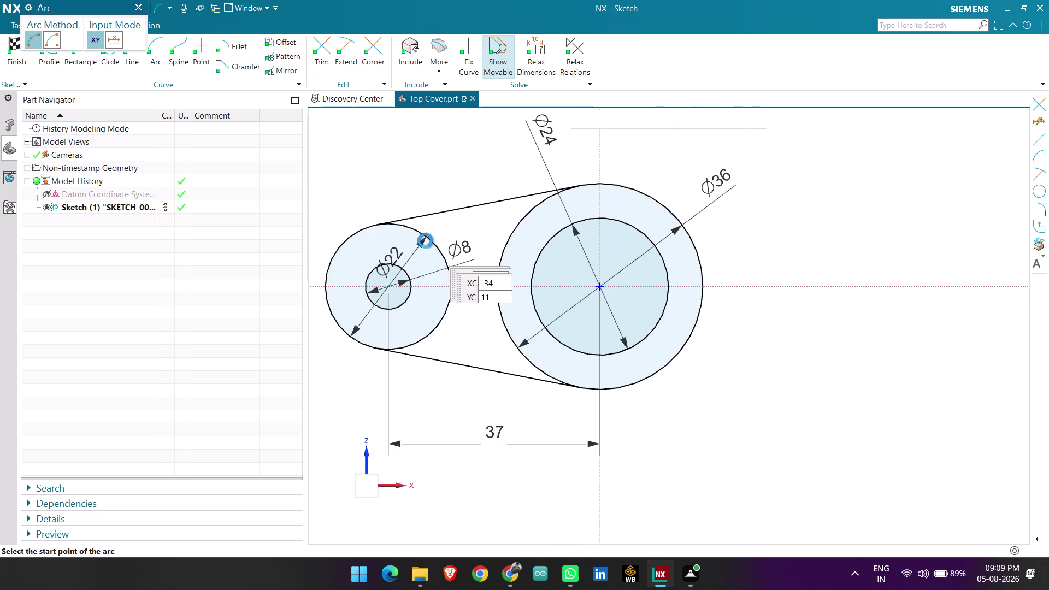
click(441, 252)
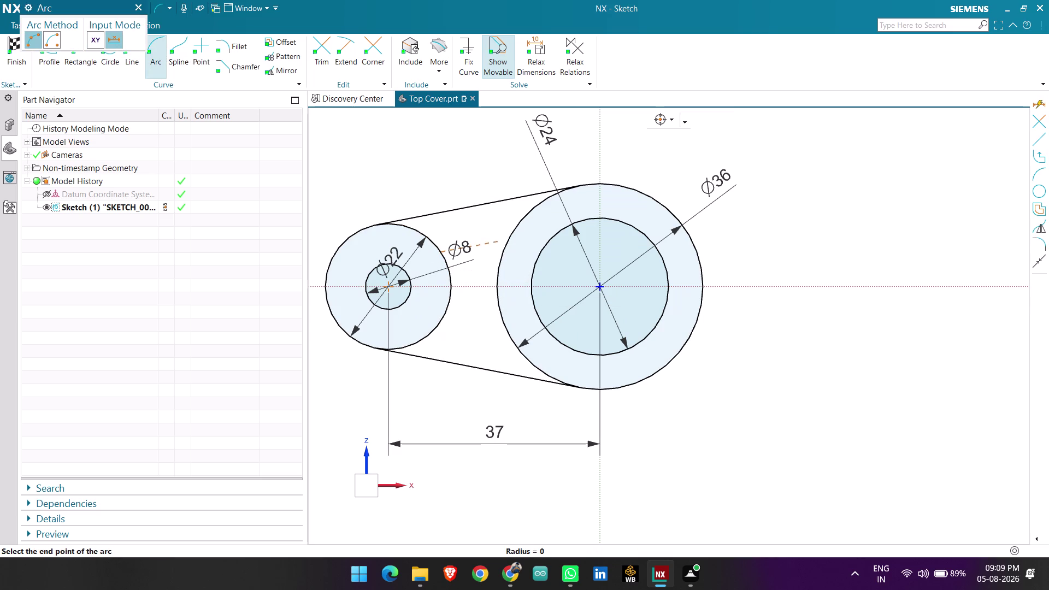
click(504, 247)
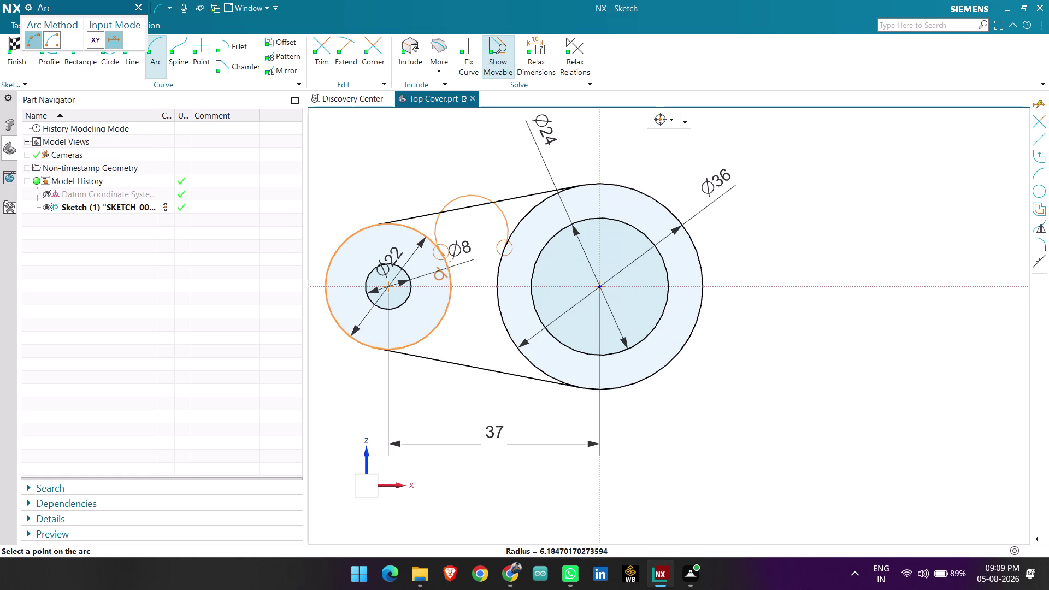
click(470, 232)
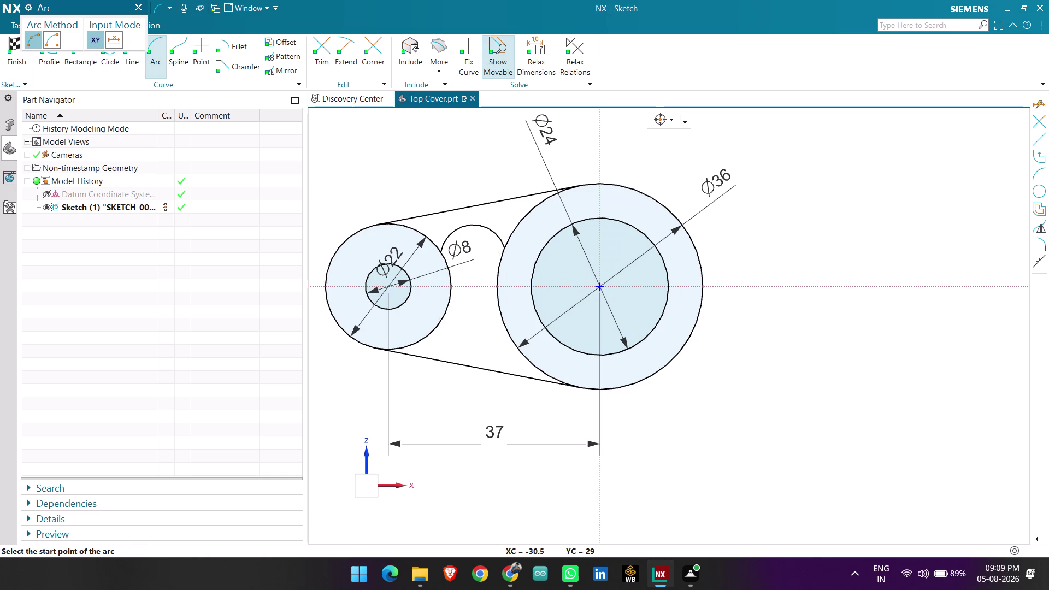
key(Escape)
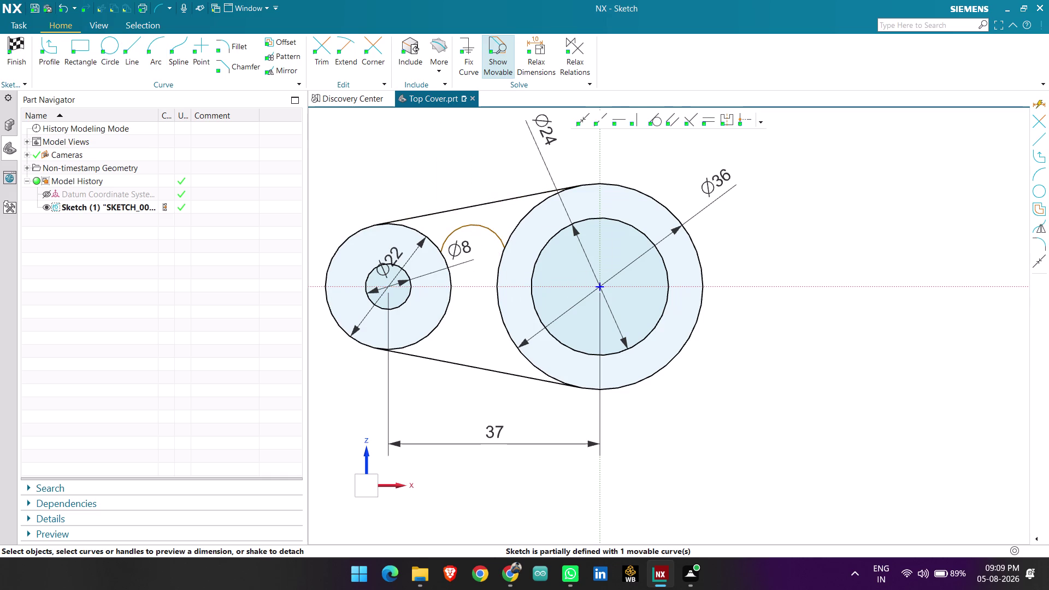
Dimension the upper tangent line to the Ø8 arc and set the gap to 5 mm.
key(d)
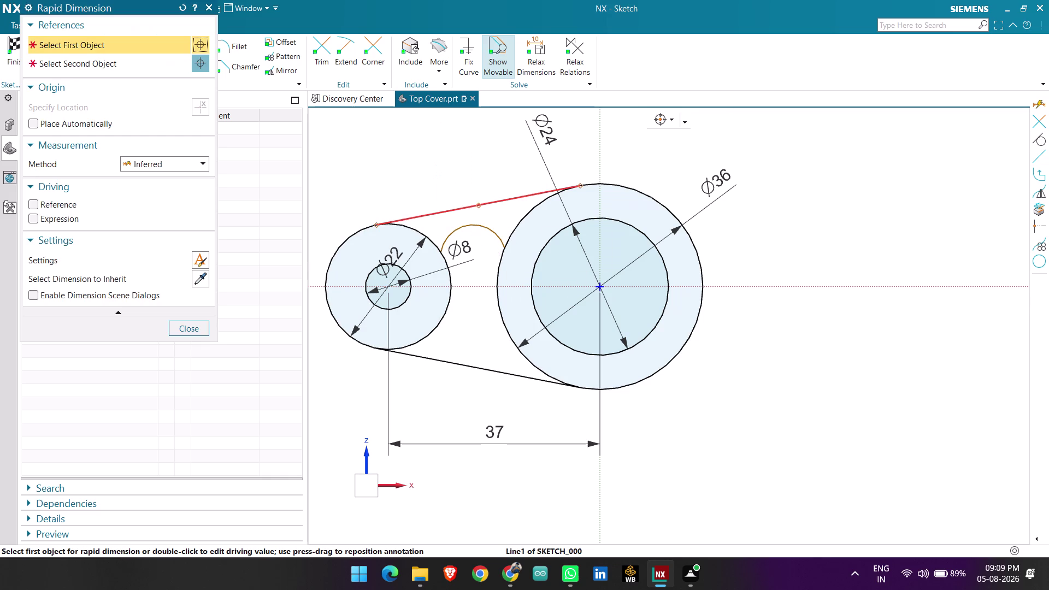
click(475, 205)
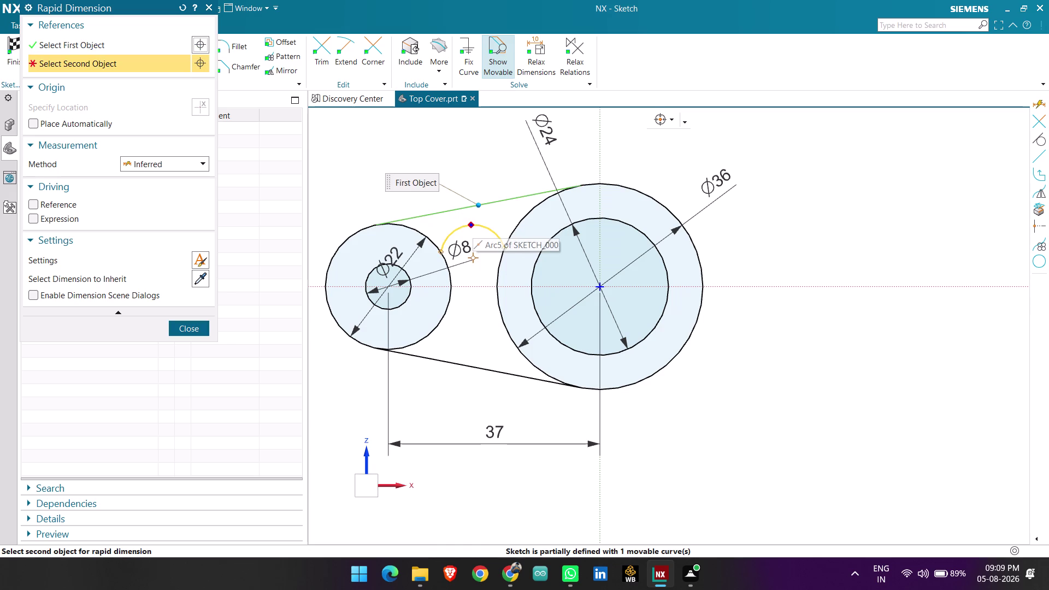
click(469, 227)
click(424, 166)
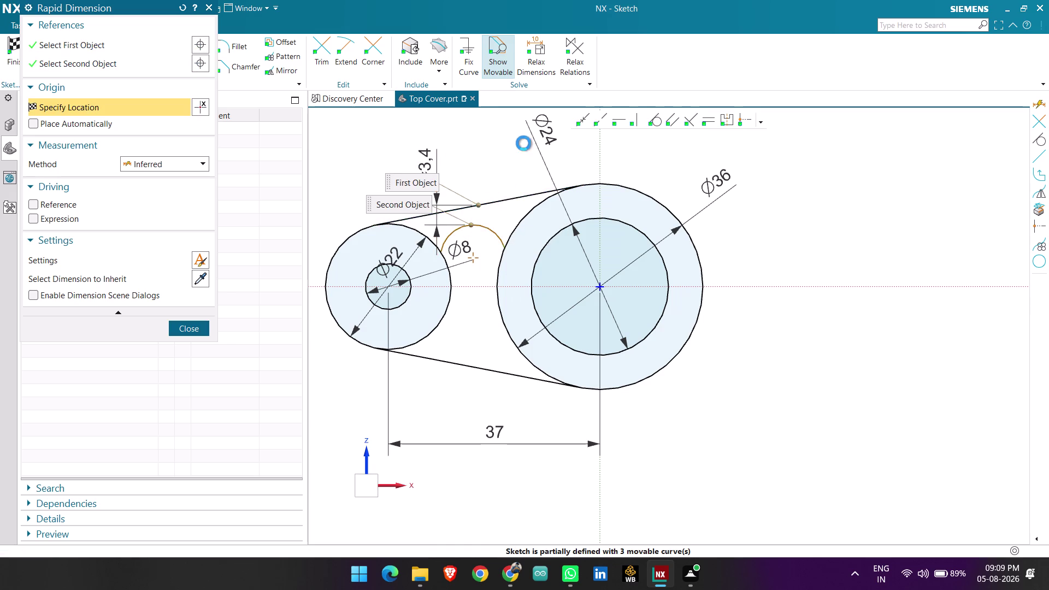
key(Escape)
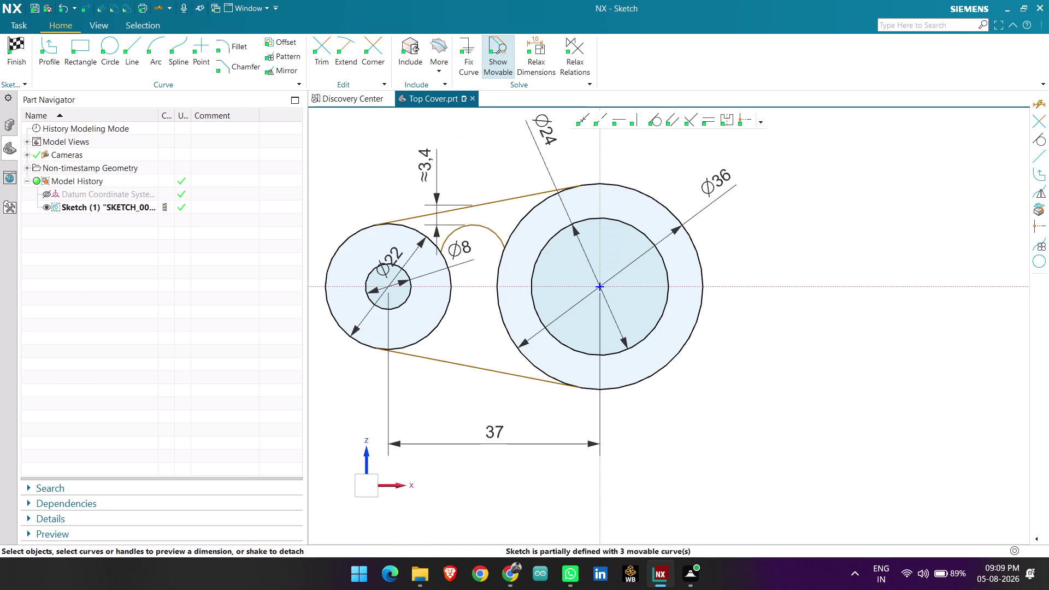
double_click(426, 172)
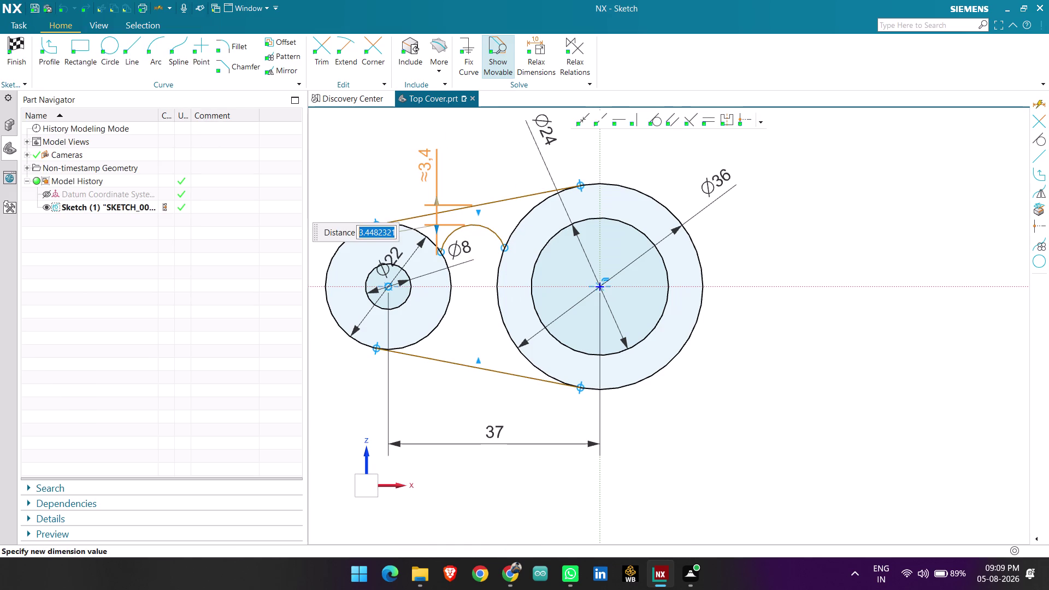
key(5)
key(Return)
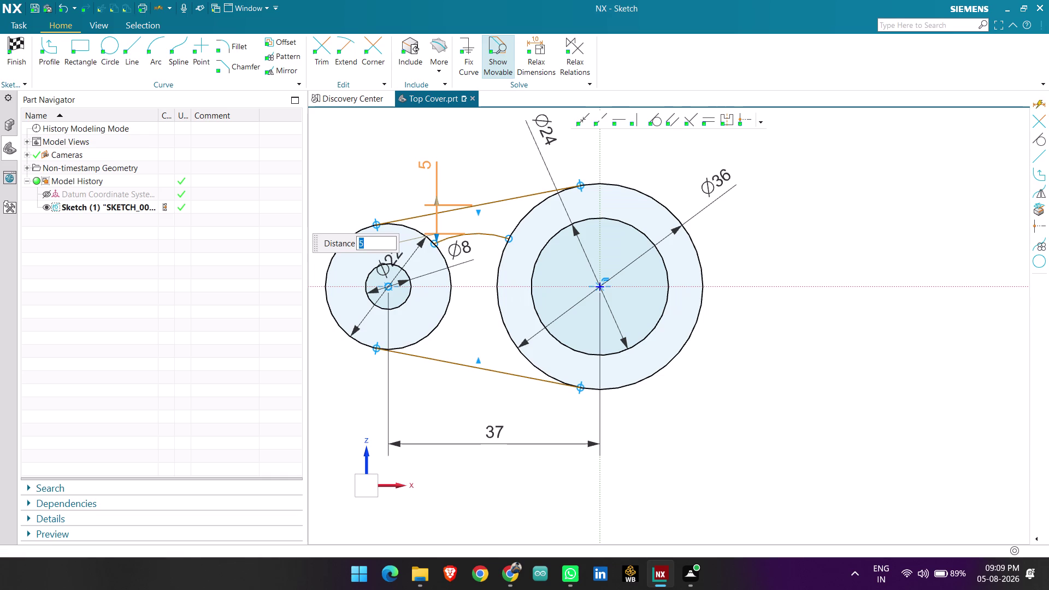
click(407, 160)
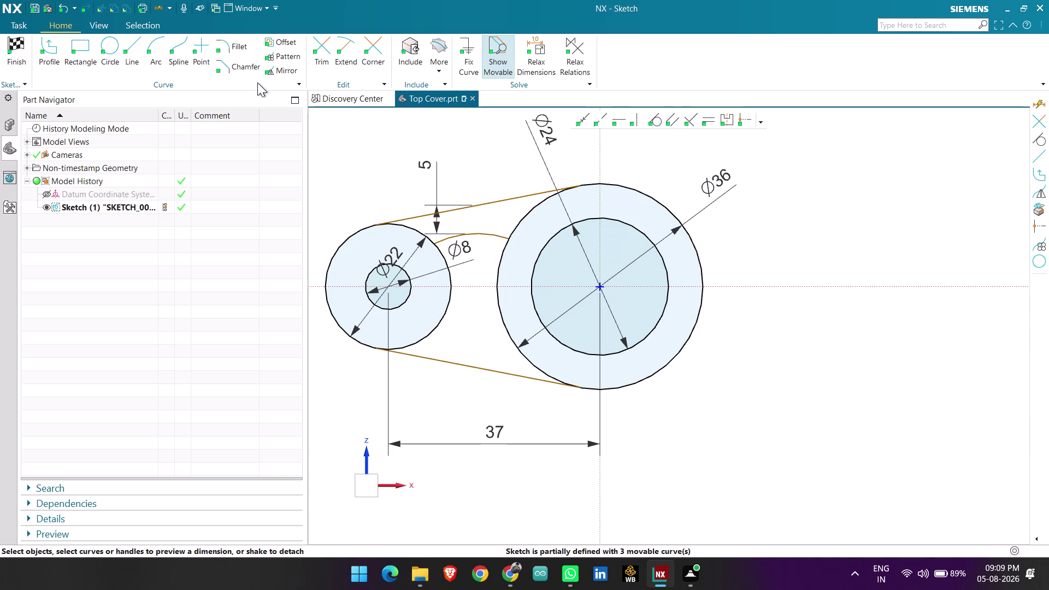
click(285, 71)
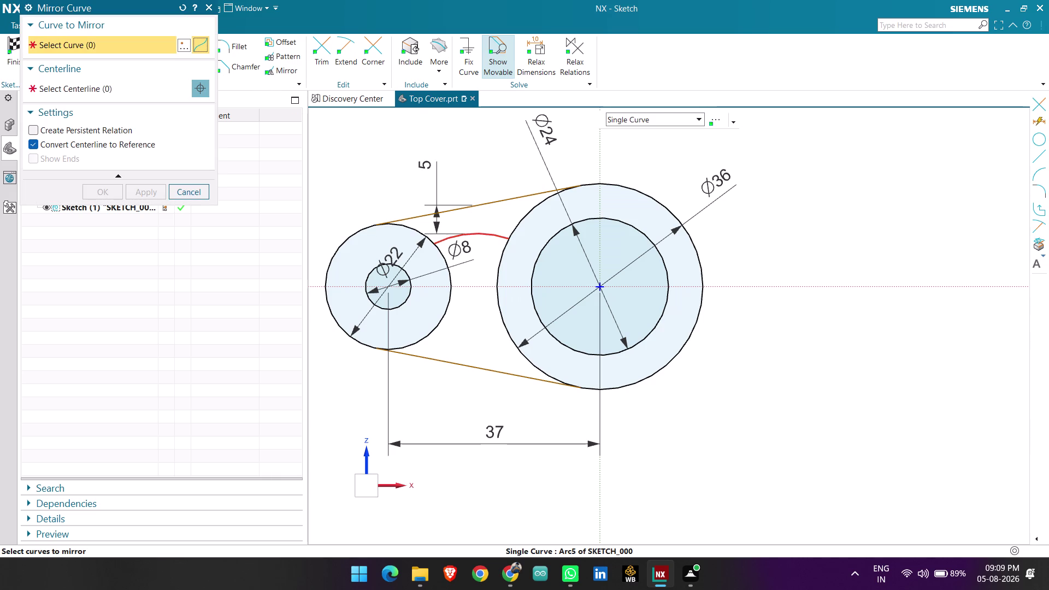
Mirror the Ø8 arc about the horizontal sketch axis to bridge the bottom gap.
click(492, 233)
click(116, 90)
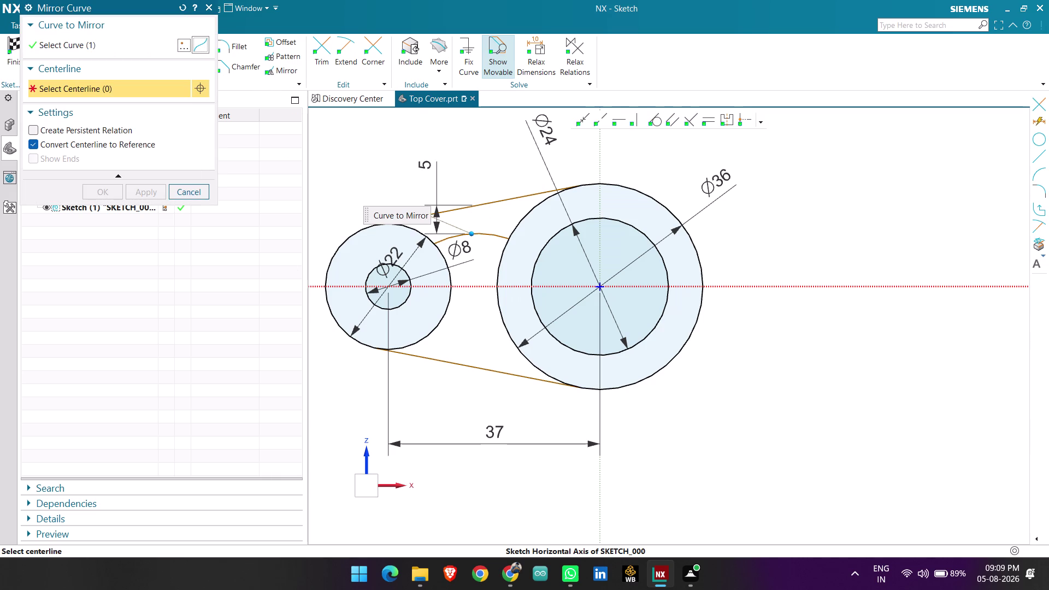
click(461, 286)
click(112, 194)
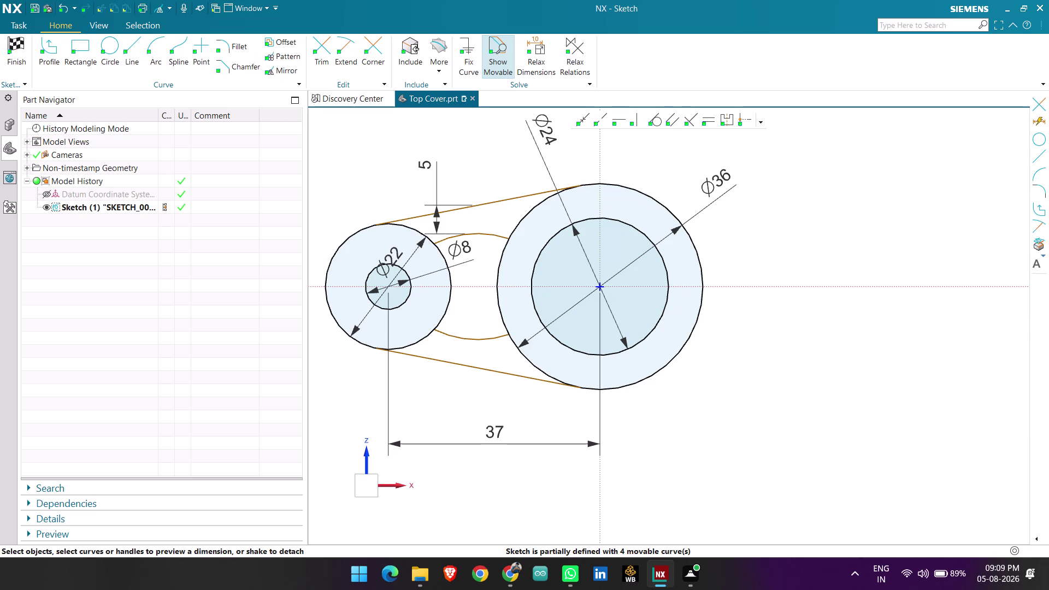
click(323, 53)
click(413, 230)
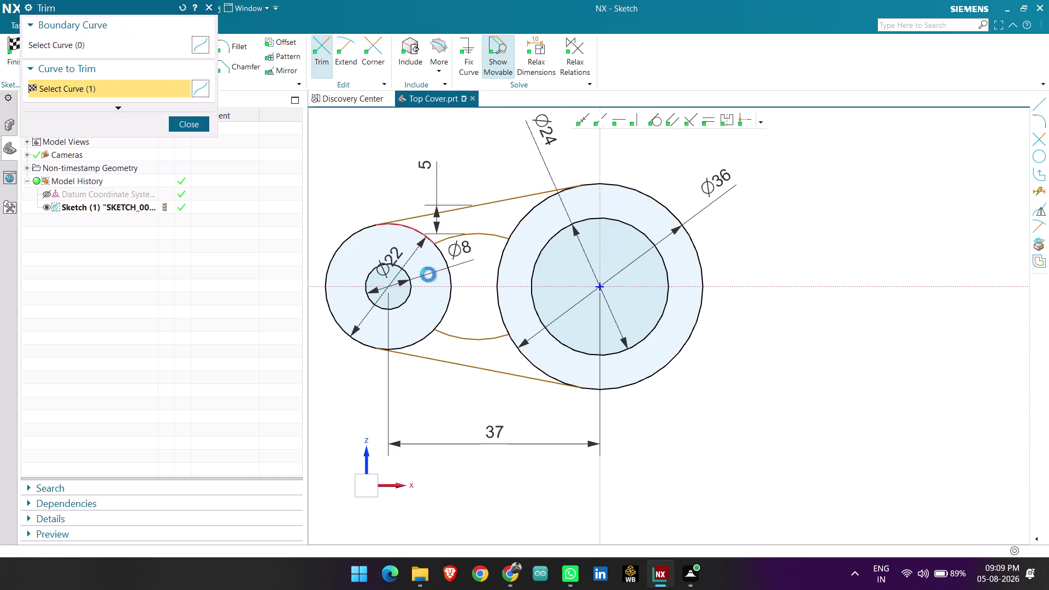
Trim three overlapping circle segments, leaving one outer profile and a two-arc cutout.
click(416, 339)
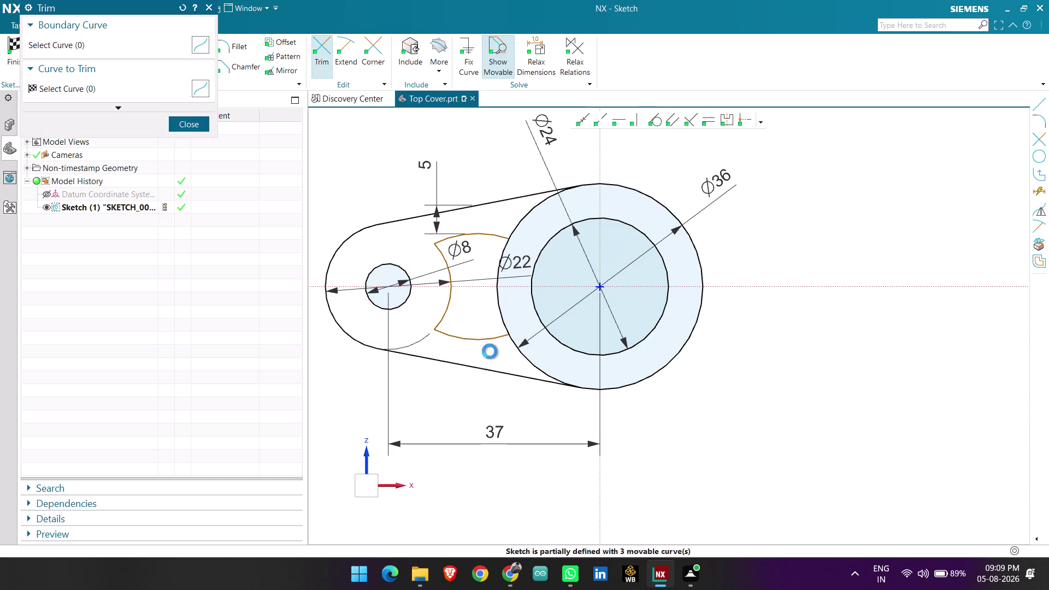
click(523, 354)
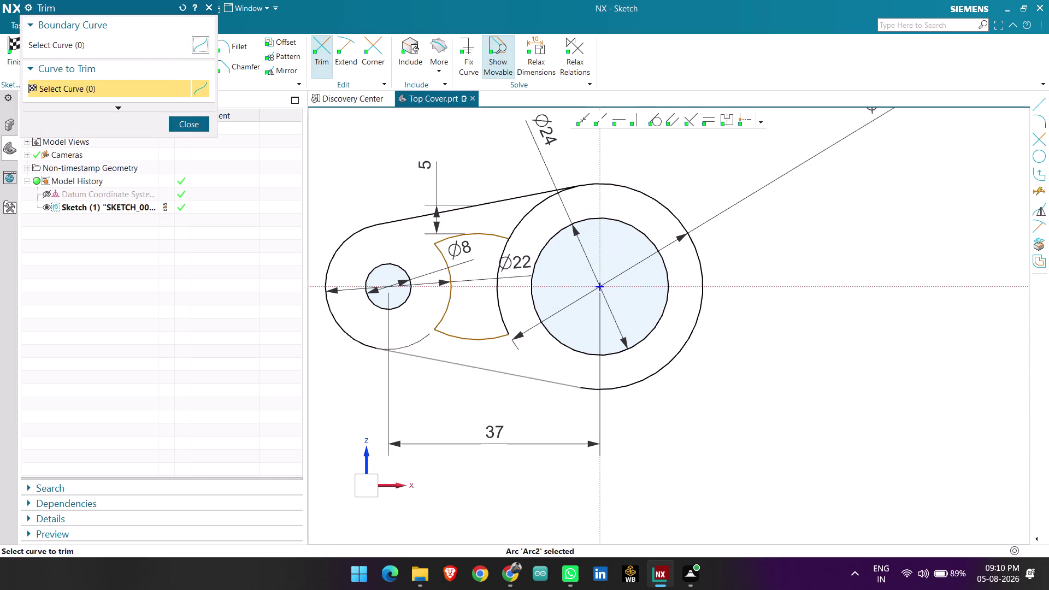
click(515, 220)
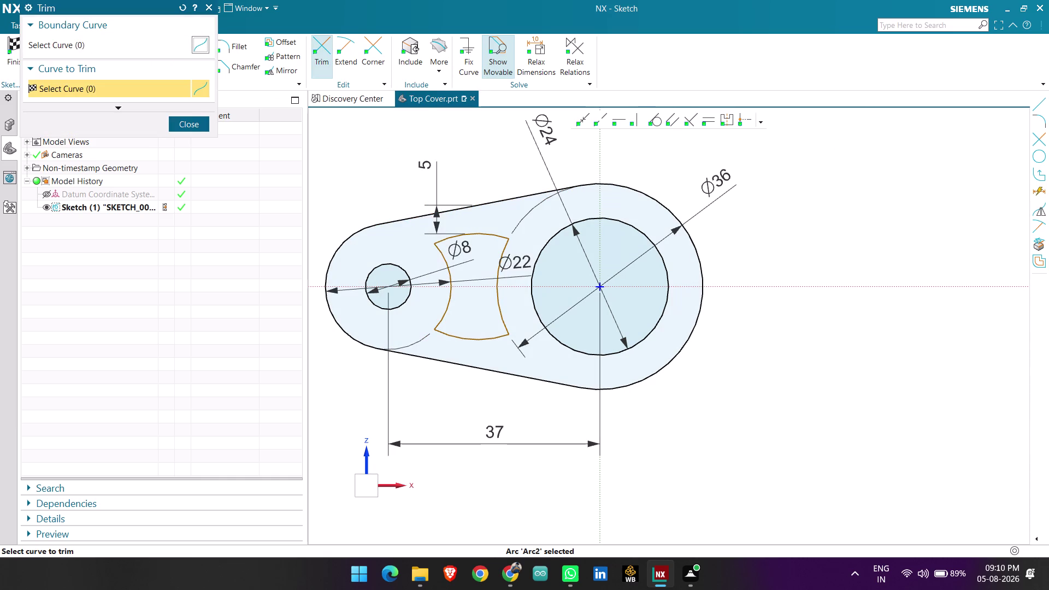
click(191, 128)
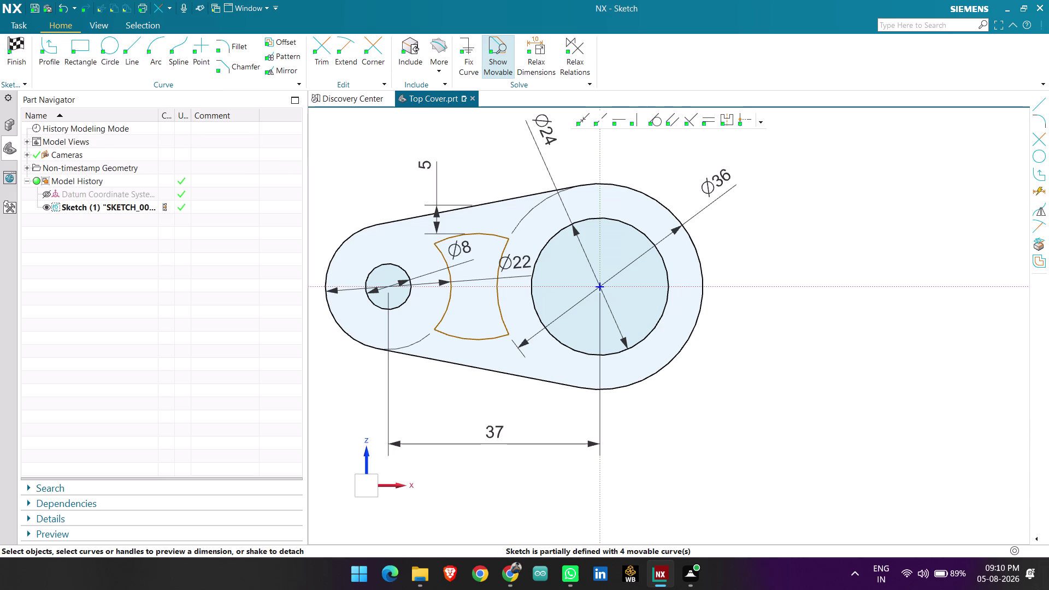
click(238, 49)
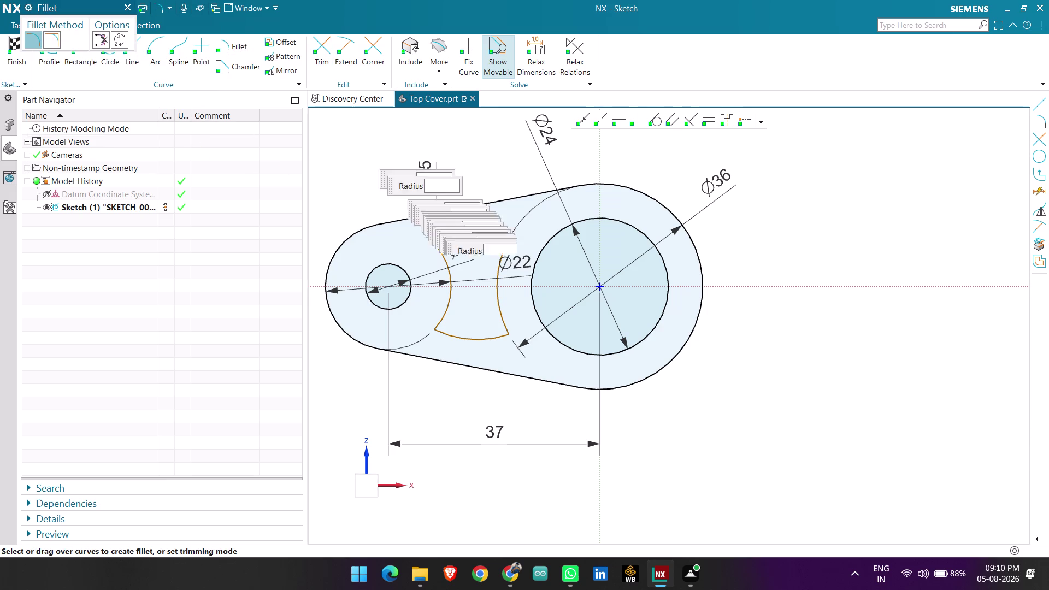
Set a 4 mm fillet radius and round the slot's two upper corners.
scroll(up, 3)
click(434, 236)
click(437, 262)
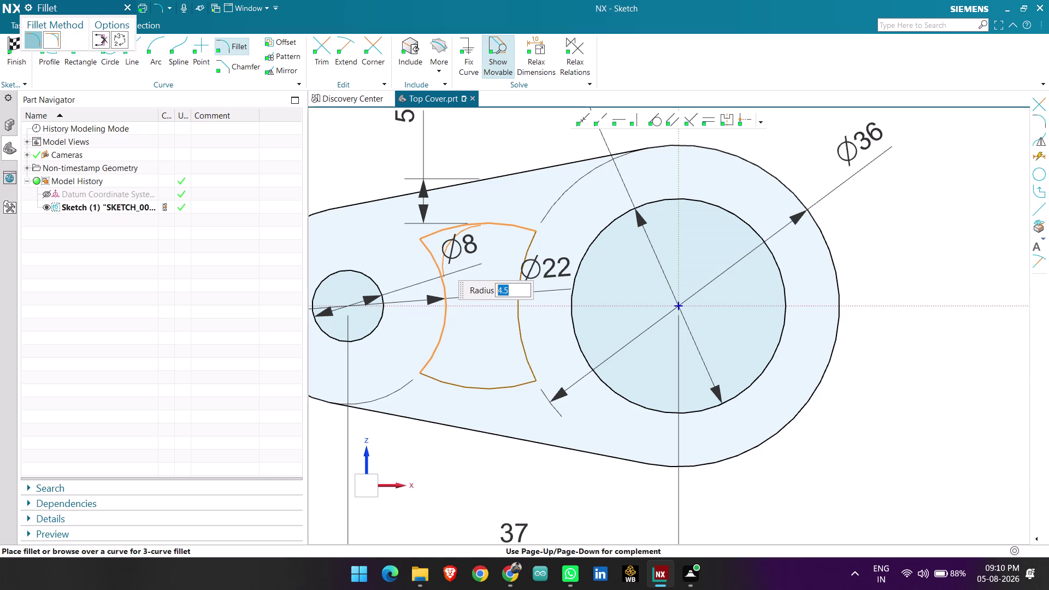
key(4)
key(Return)
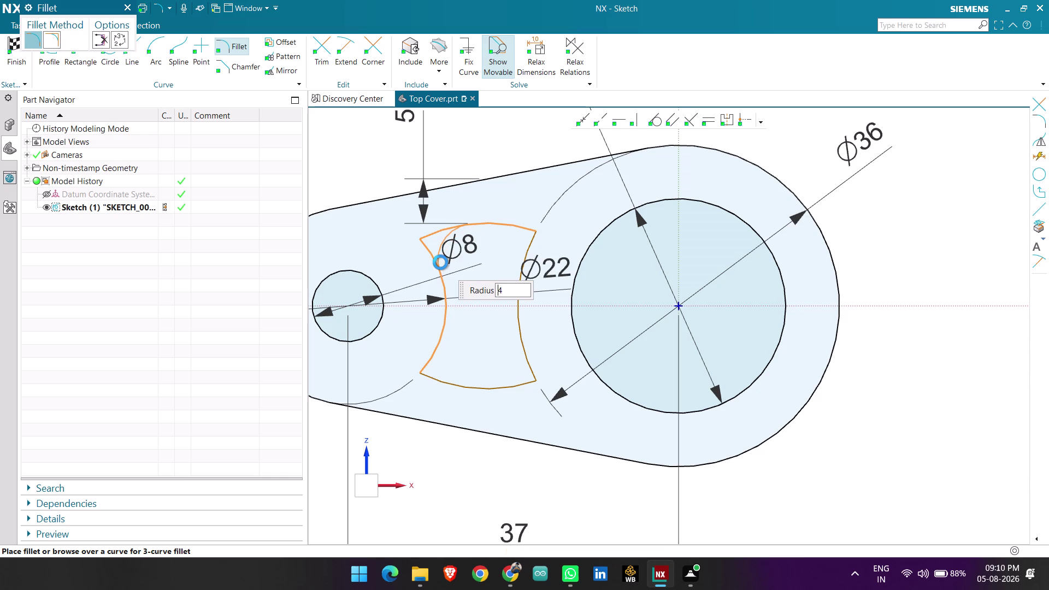
click(513, 223)
click(525, 257)
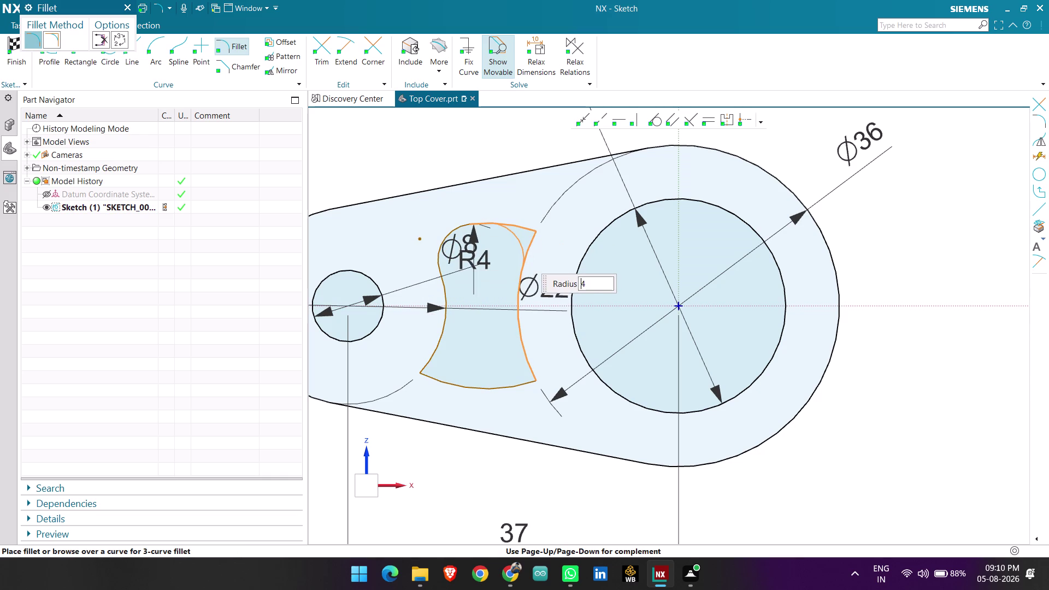
click(523, 256)
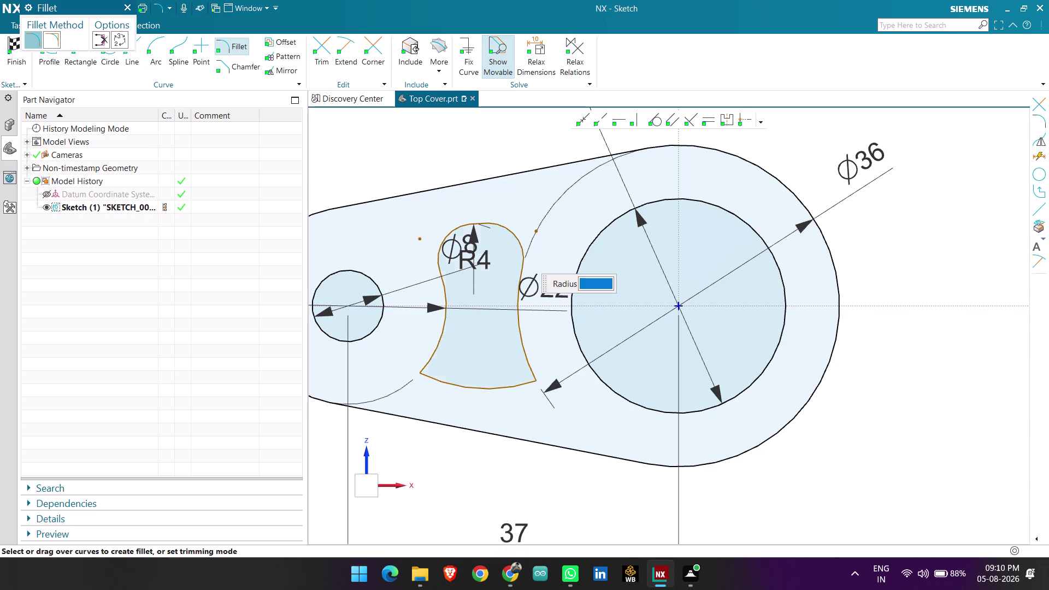
Round the slot's lower-left and lower-right corners with R4 fillets.
click(437, 355)
click(447, 379)
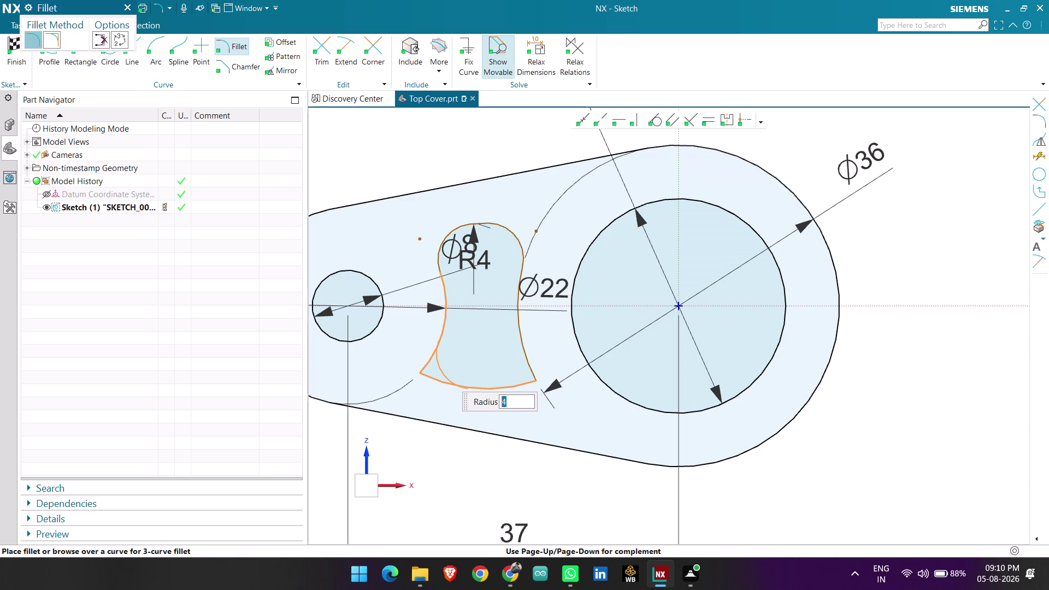
click(445, 374)
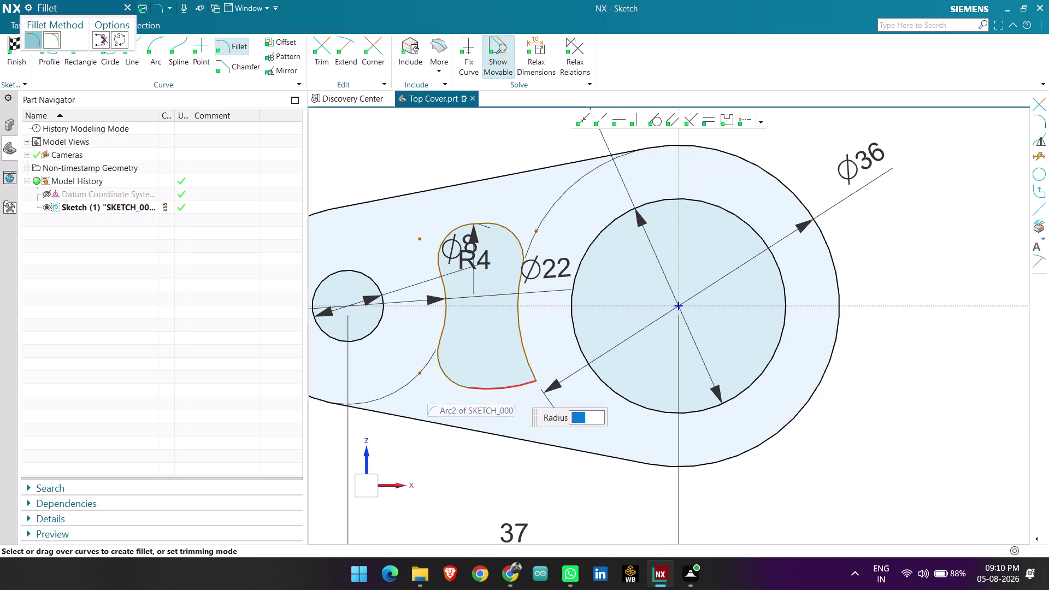
click(514, 389)
click(526, 363)
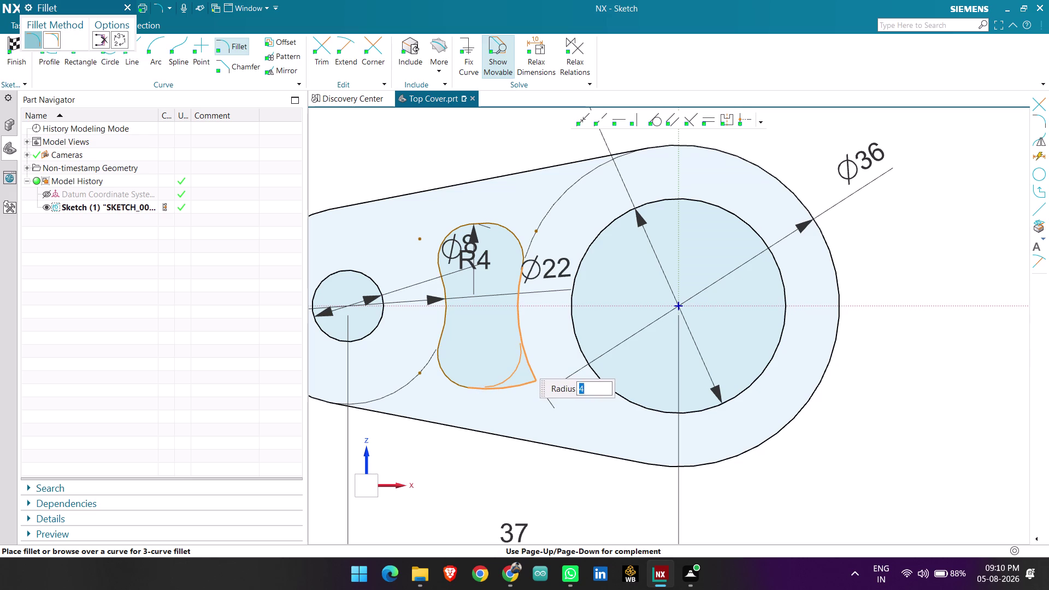
click(522, 361)
scroll(down, 3)
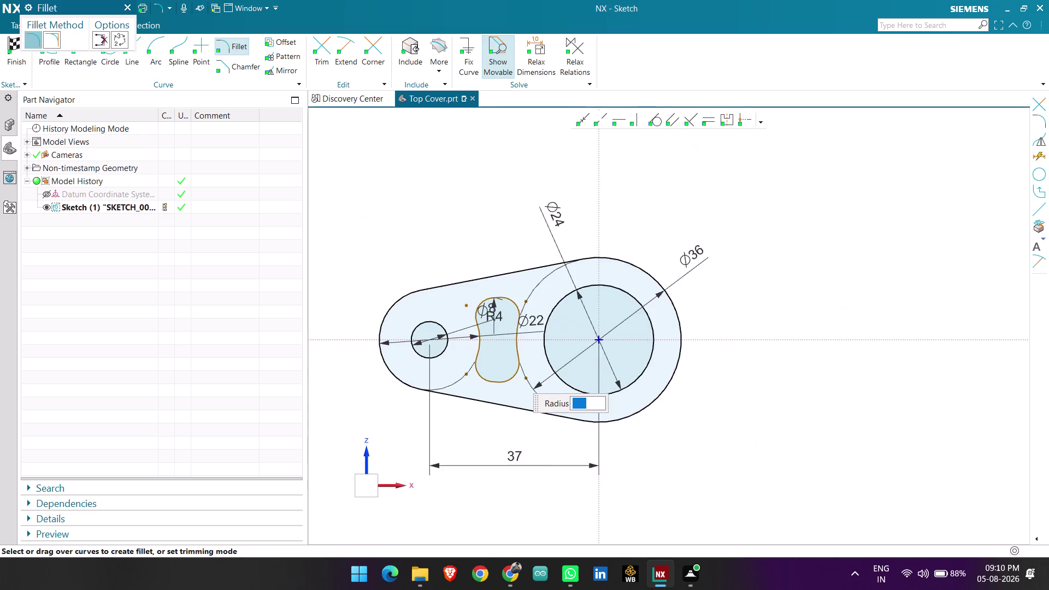
scroll(up, 3)
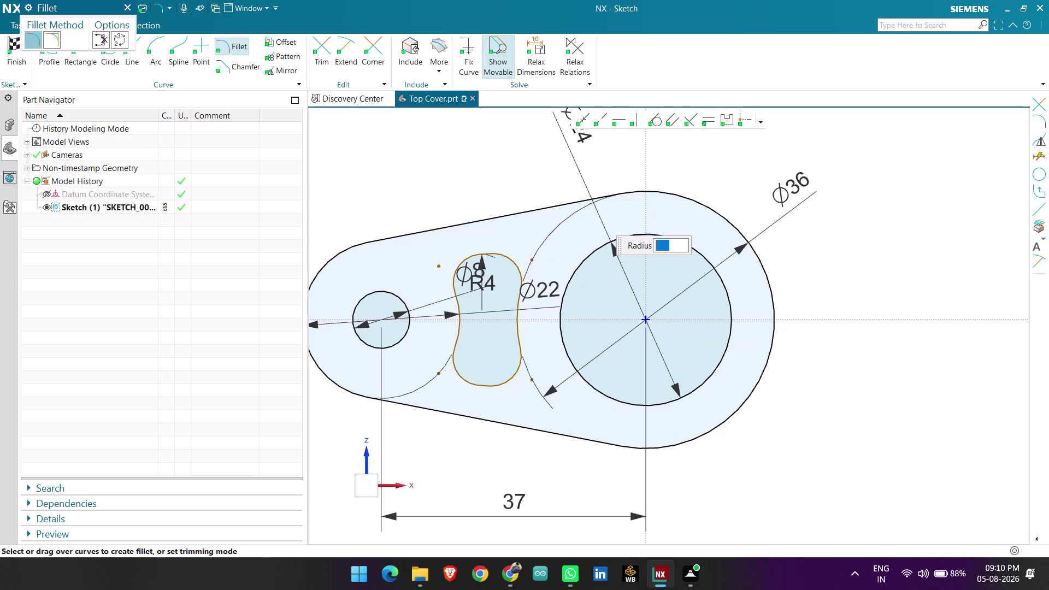
key(Escape)
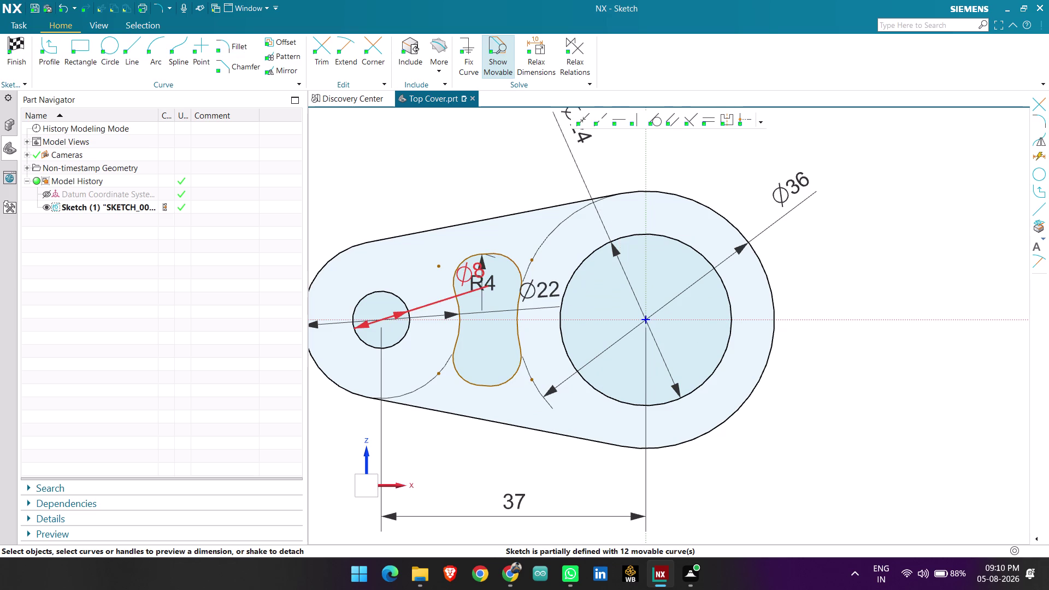
Move the R4 label above the sketch and place Ø36 inside the upper-right arc.
drag(481, 267, 405, 152)
drag(480, 268, 481, 268)
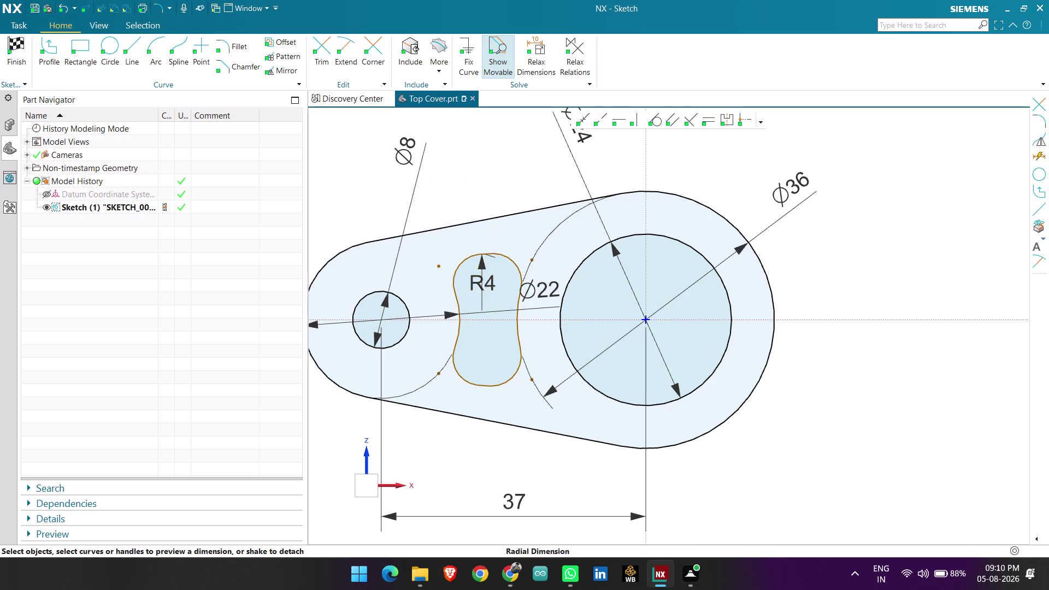
drag(480, 267, 491, 126)
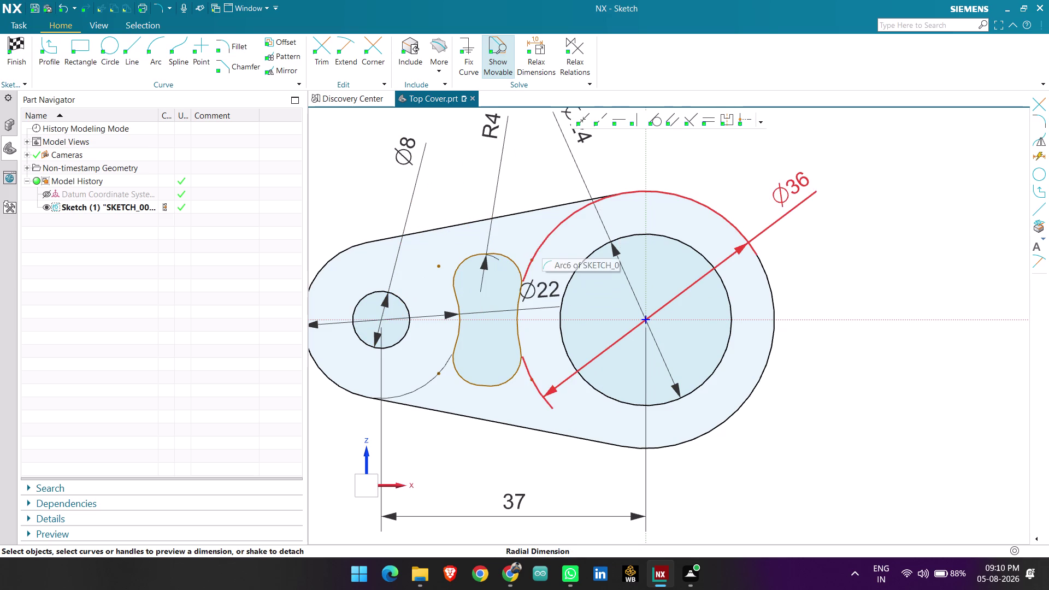
drag(799, 183, 862, 523)
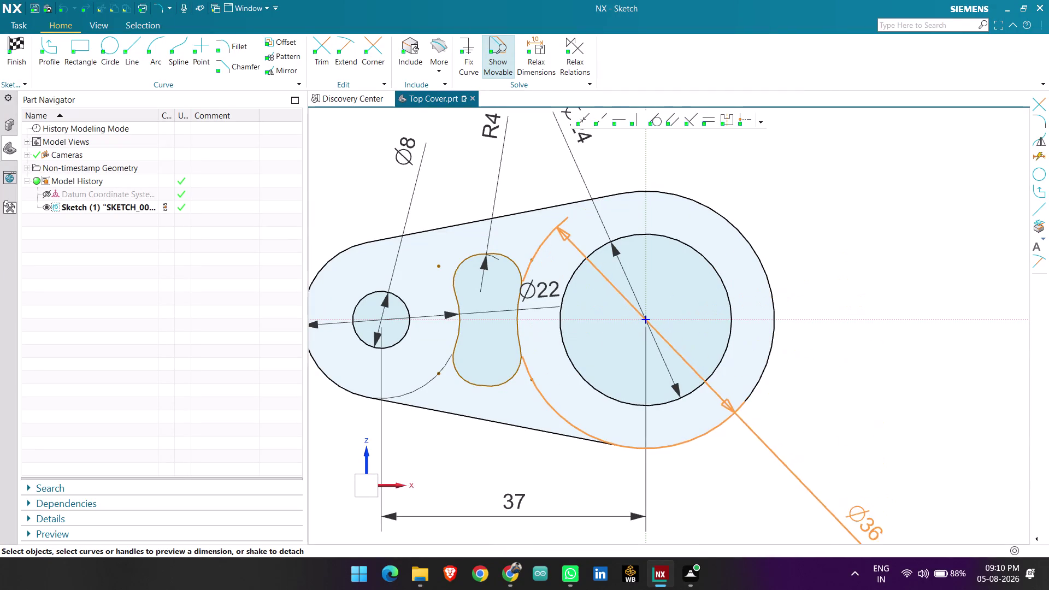
drag(863, 524, 642, 312)
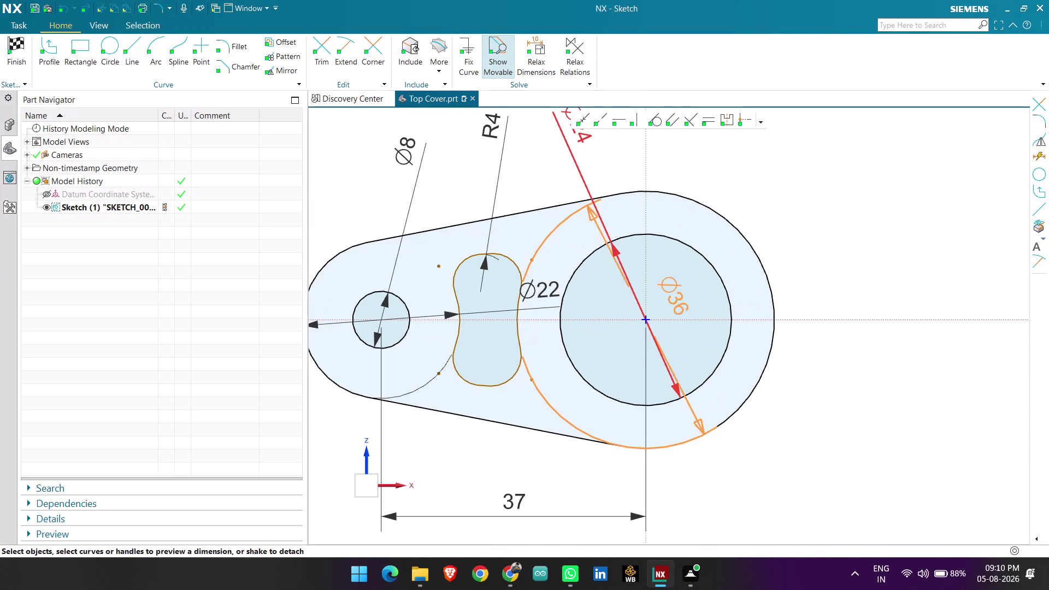
drag(642, 312, 683, 301)
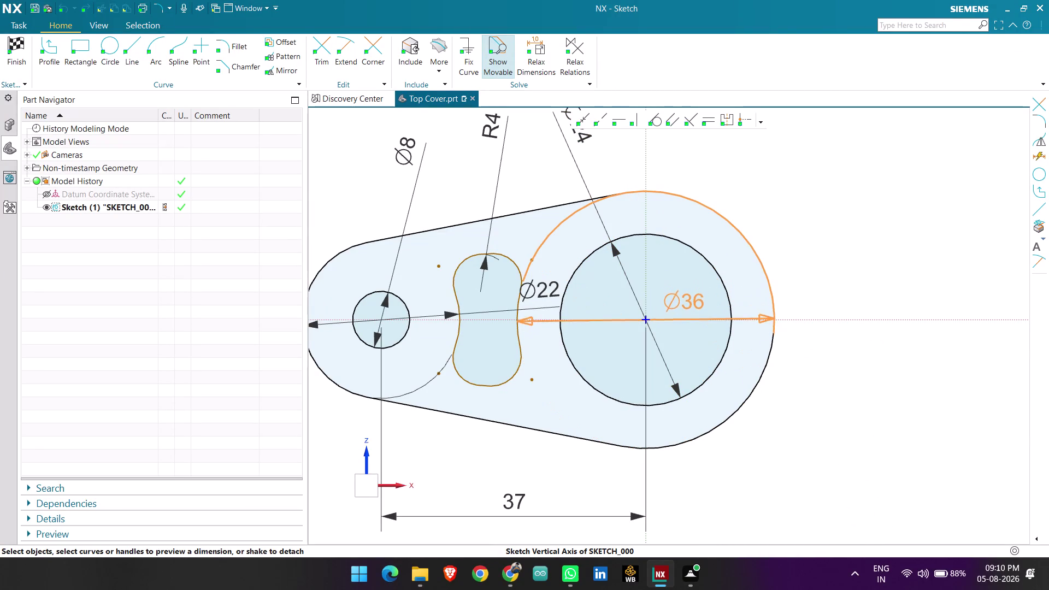
drag(683, 301, 663, 244)
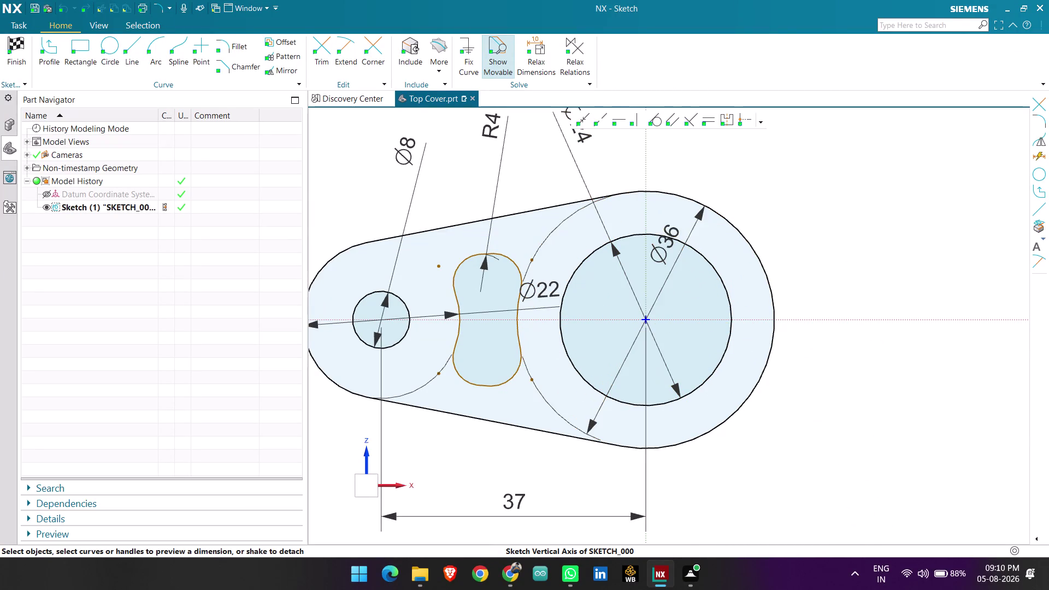
scroll(down, 3)
scroll(up, 3)
scroll(up, 3)
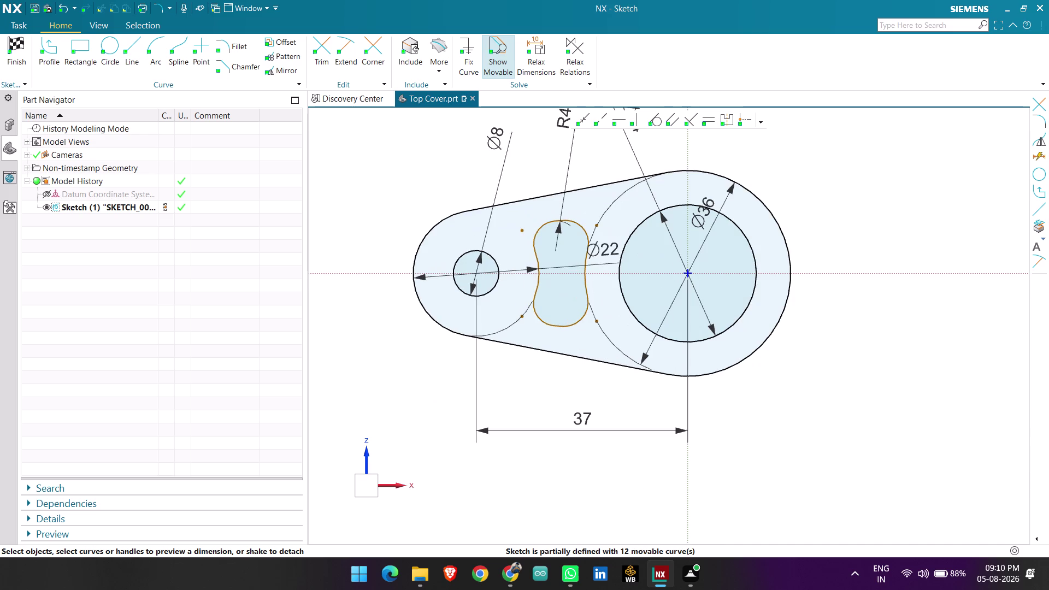
right_click(653, 337)
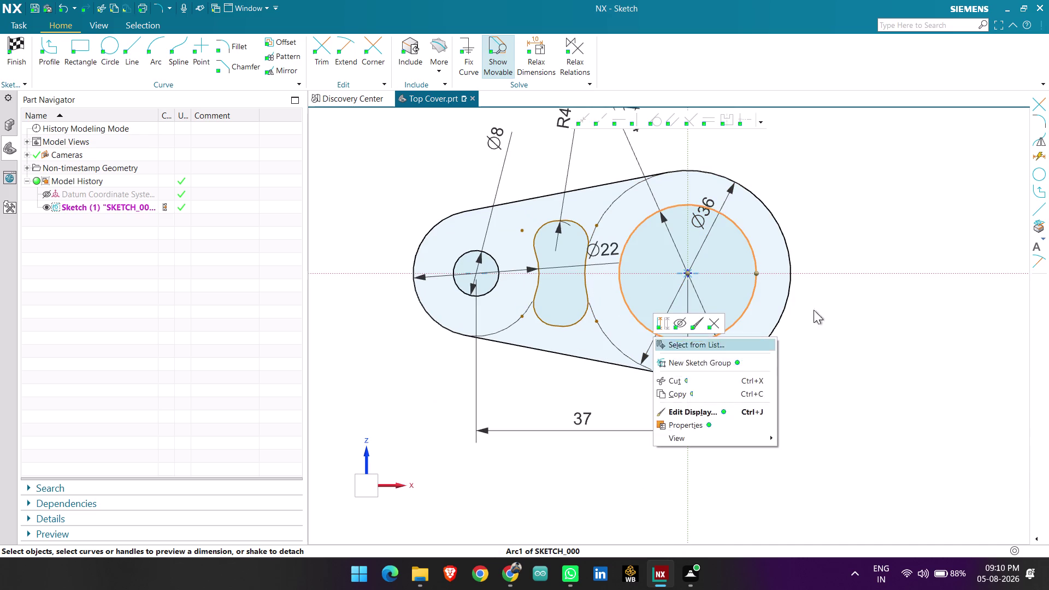
Delete the Ø36 diameter dimension.
click(831, 265)
right_click(645, 354)
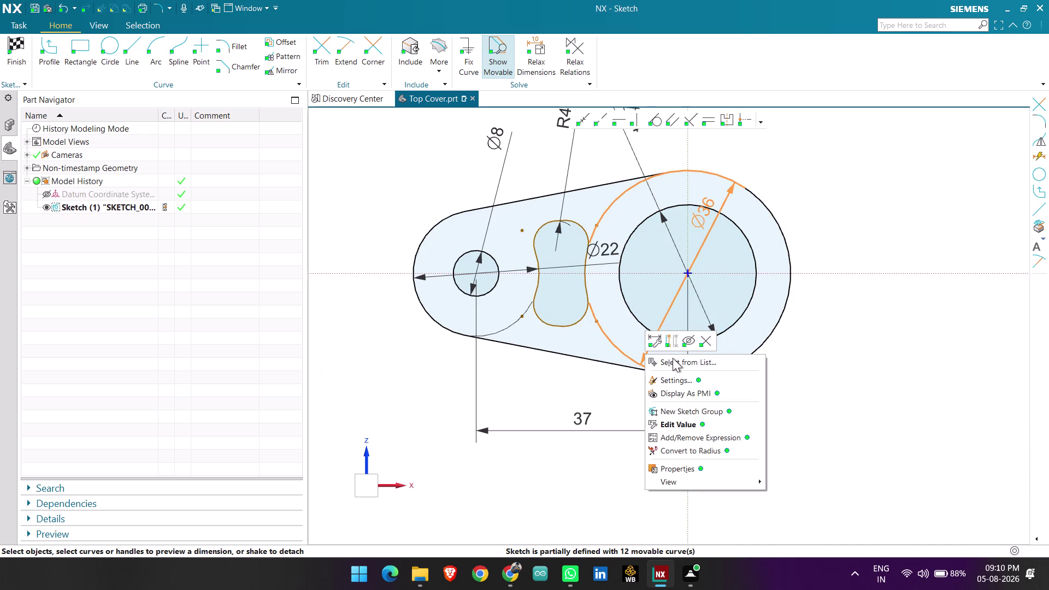
click(686, 346)
scroll(down, 3)
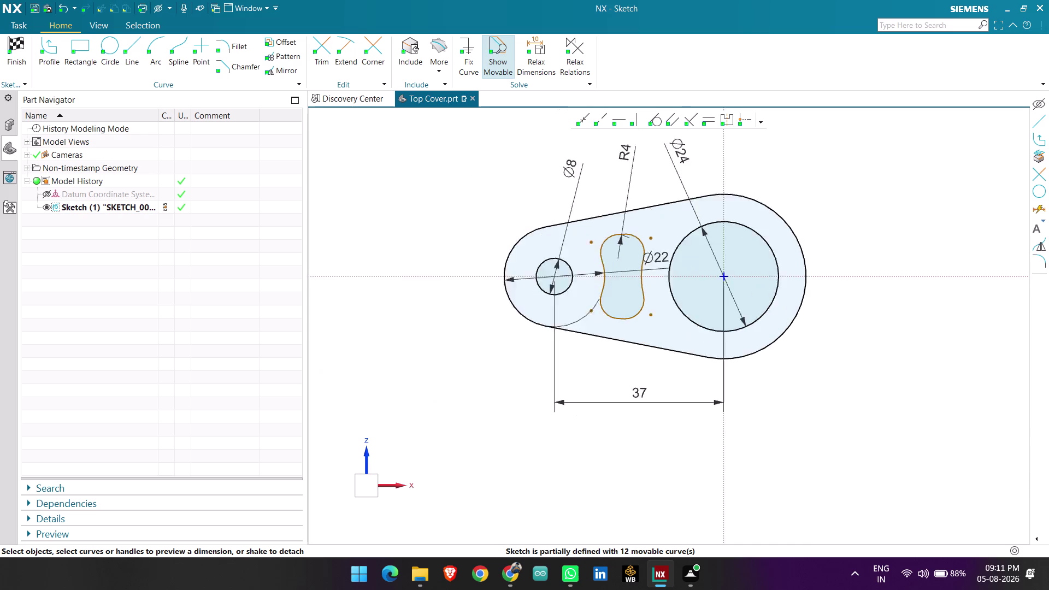
scroll(down, 3)
scroll(up, 3)
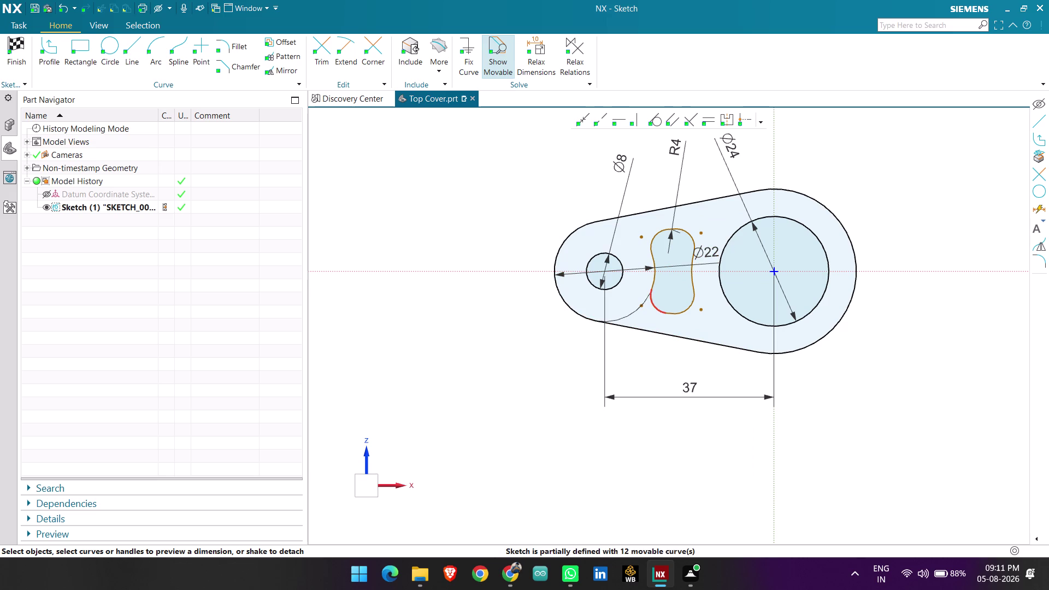
Delete the Ø22 diameter dimension.
drag(687, 267, 626, 322)
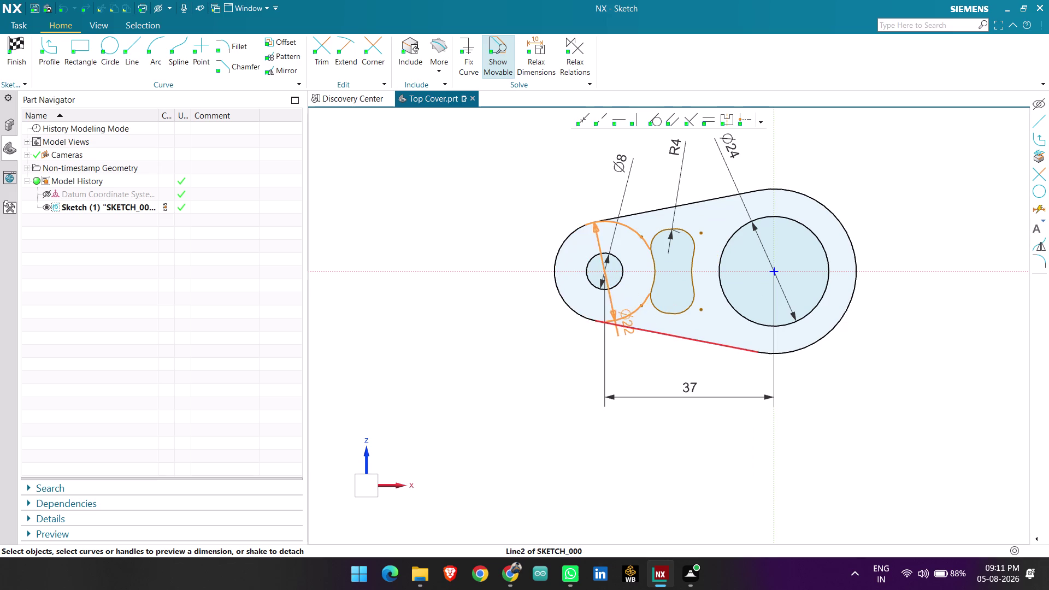
drag(627, 321, 582, 325)
right_click(578, 329)
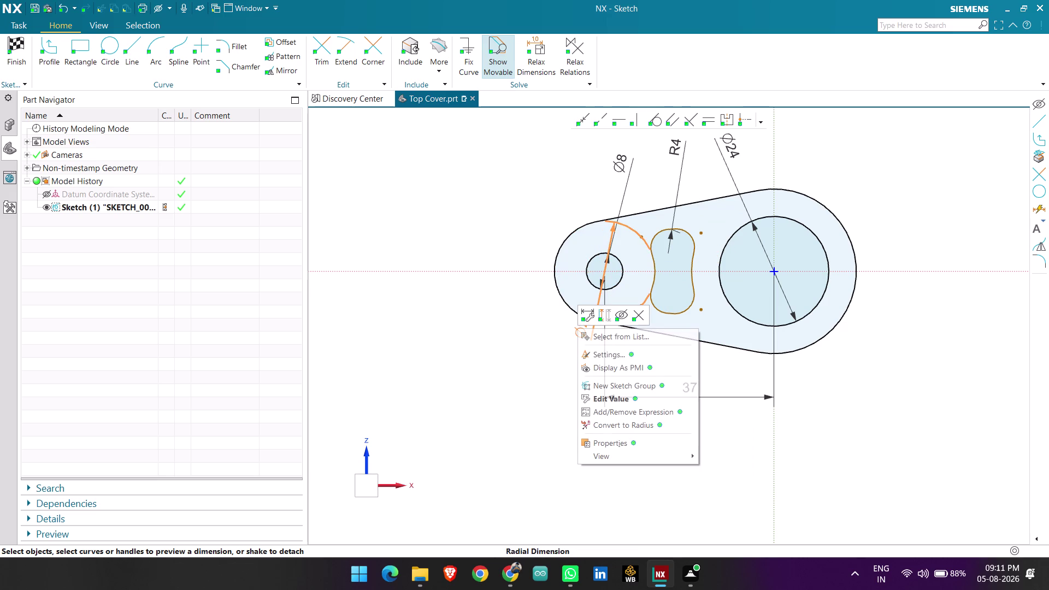
click(619, 316)
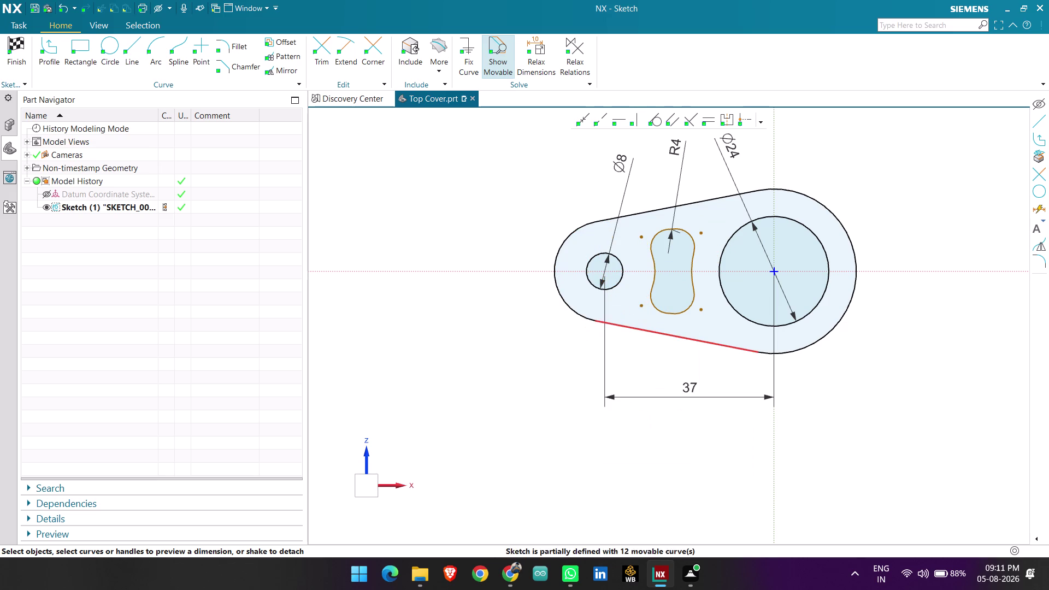
scroll(down, 3)
scroll(down, 3)
scroll(up, 3)
scroll(up, 3)
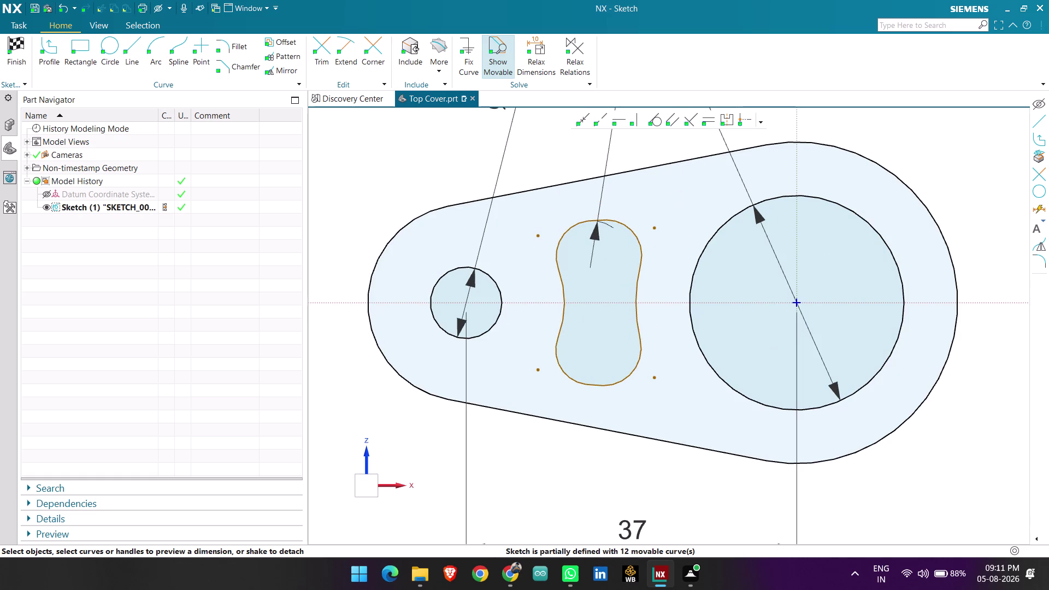
scroll(up, 3)
scroll(up, 3)
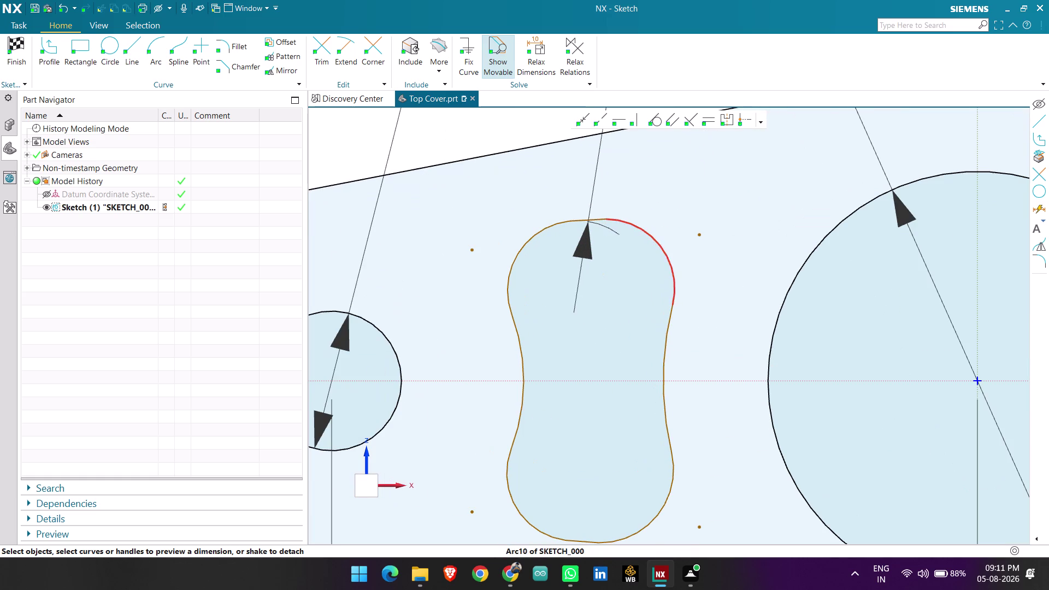
scroll(down, 3)
scroll(up, 3)
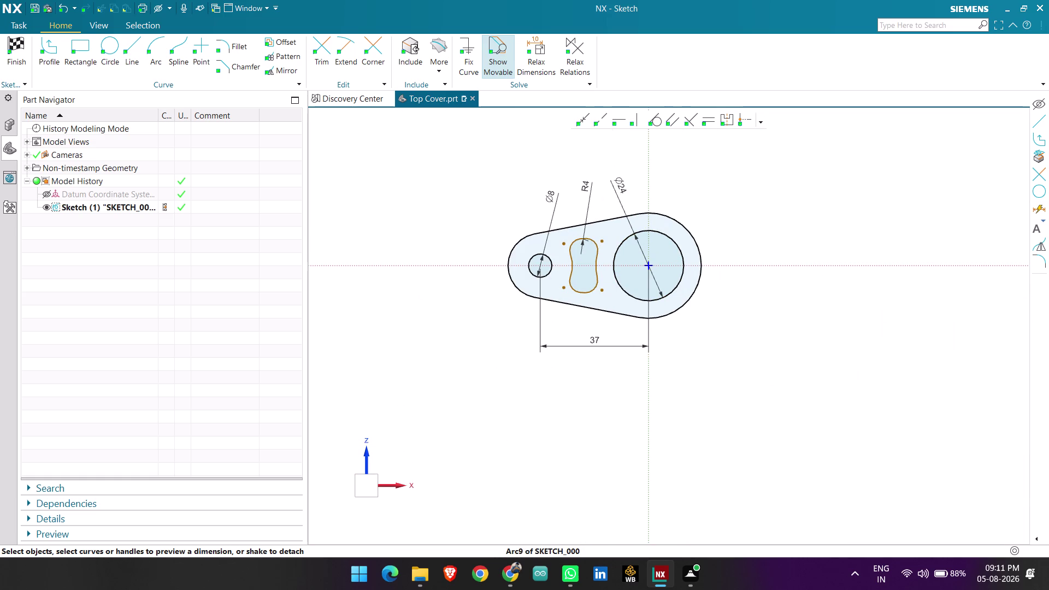
click(271, 75)
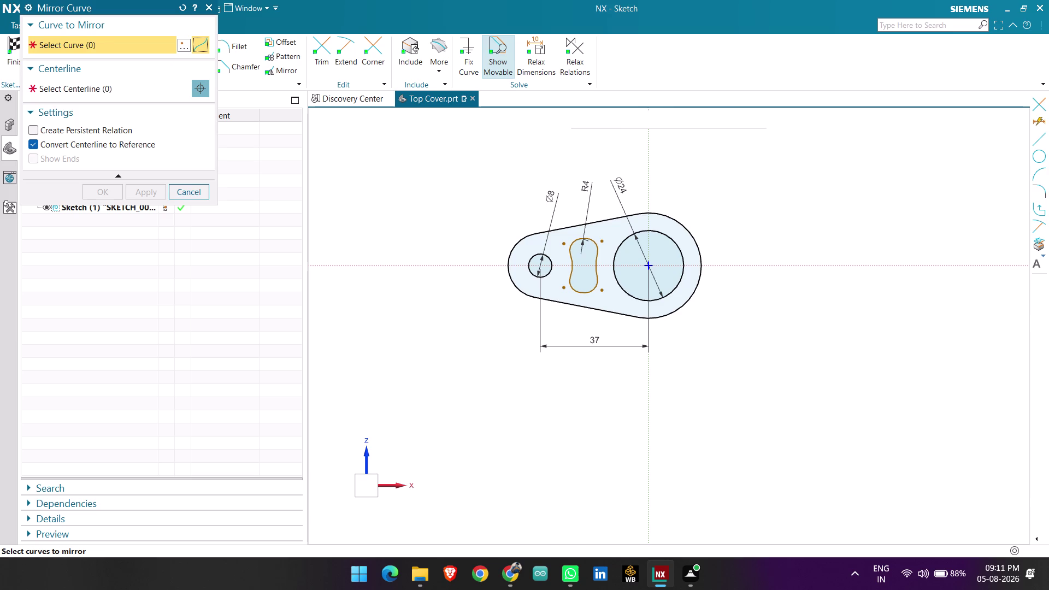
Select the top and bottom edges, left lobe arc, six slot arcs and small hole.
click(570, 227)
click(516, 243)
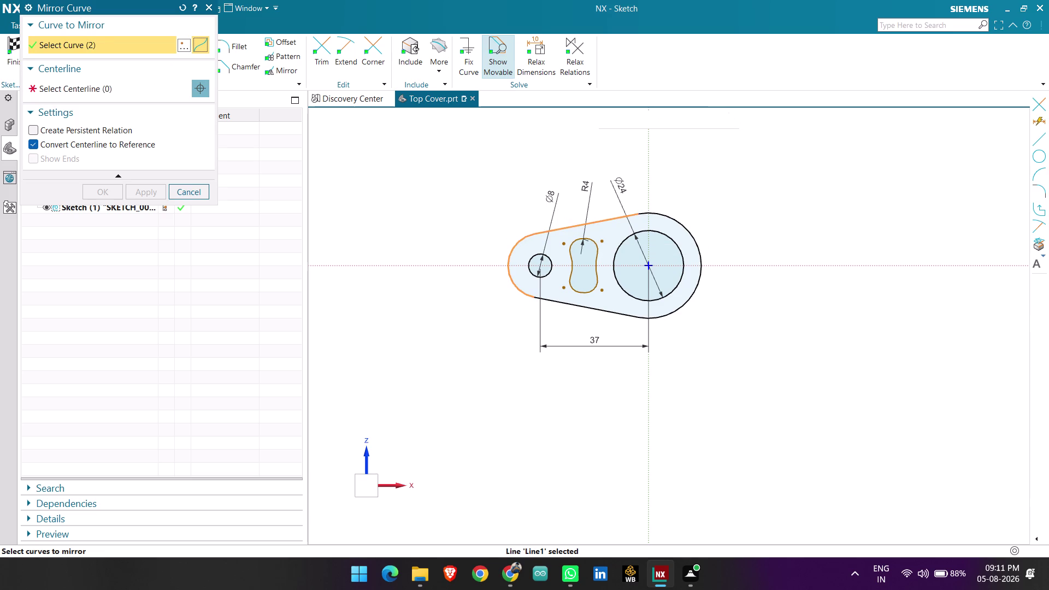
click(558, 303)
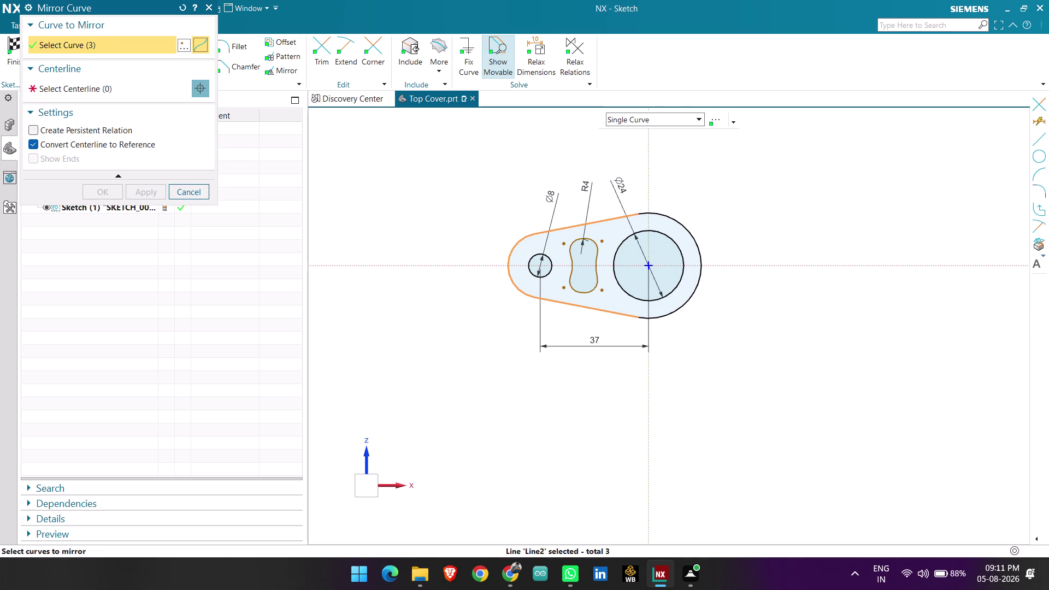
click(595, 249)
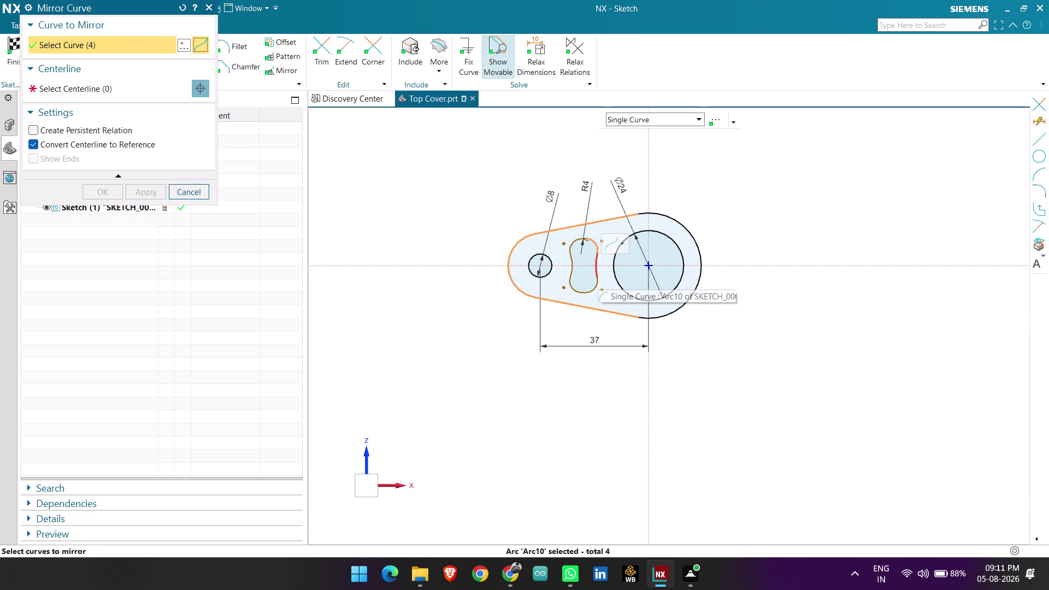
click(598, 275)
click(598, 287)
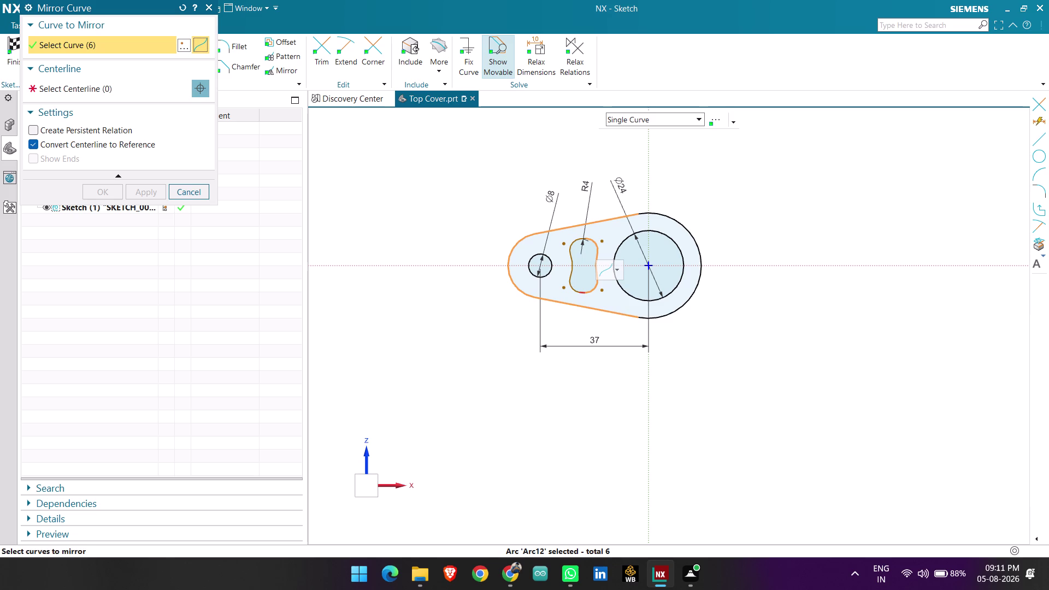
click(577, 291)
click(573, 270)
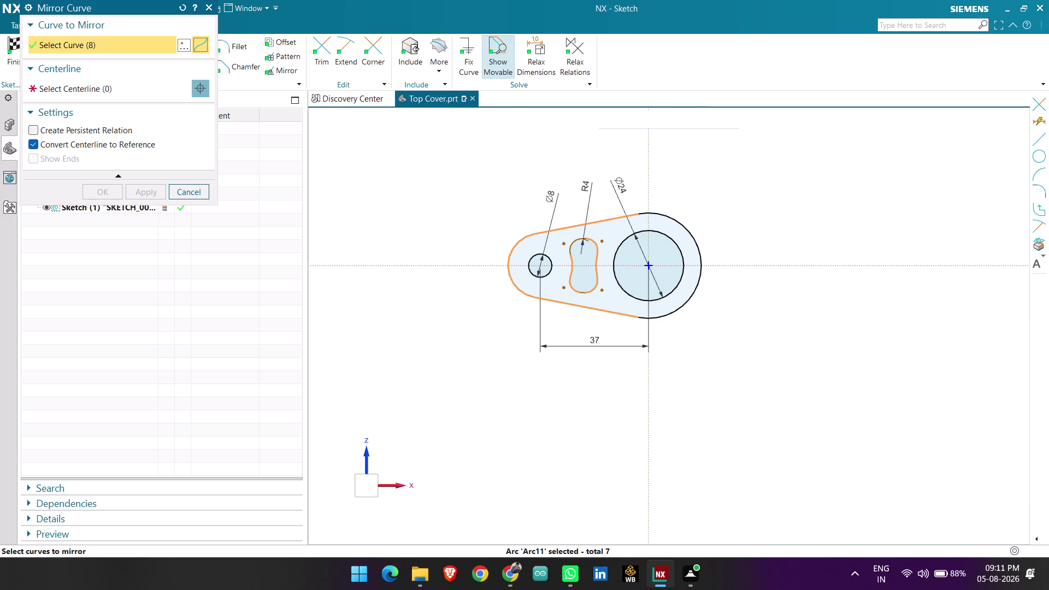
click(571, 250)
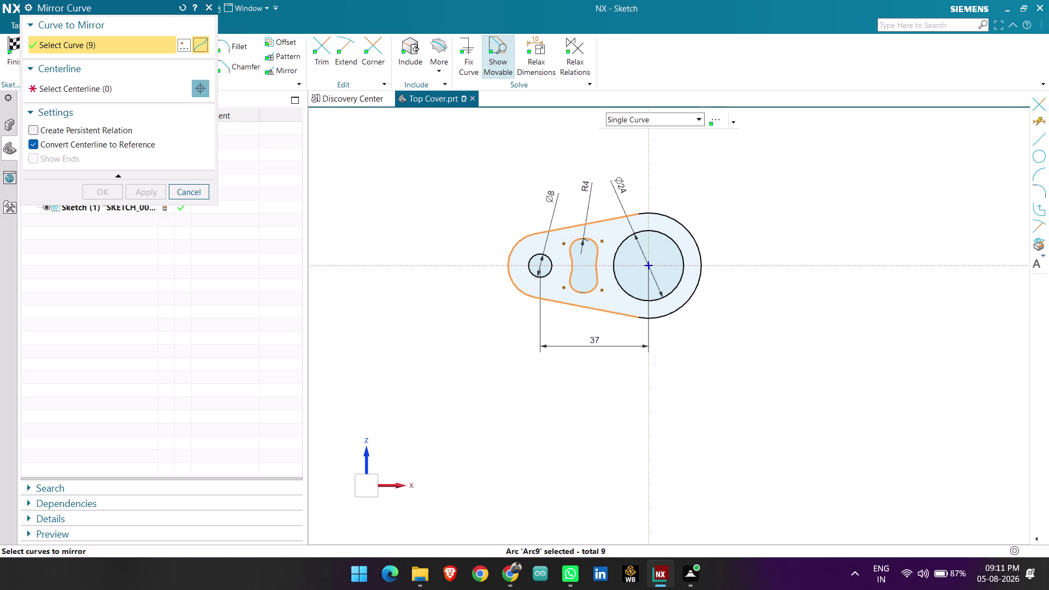
click(543, 276)
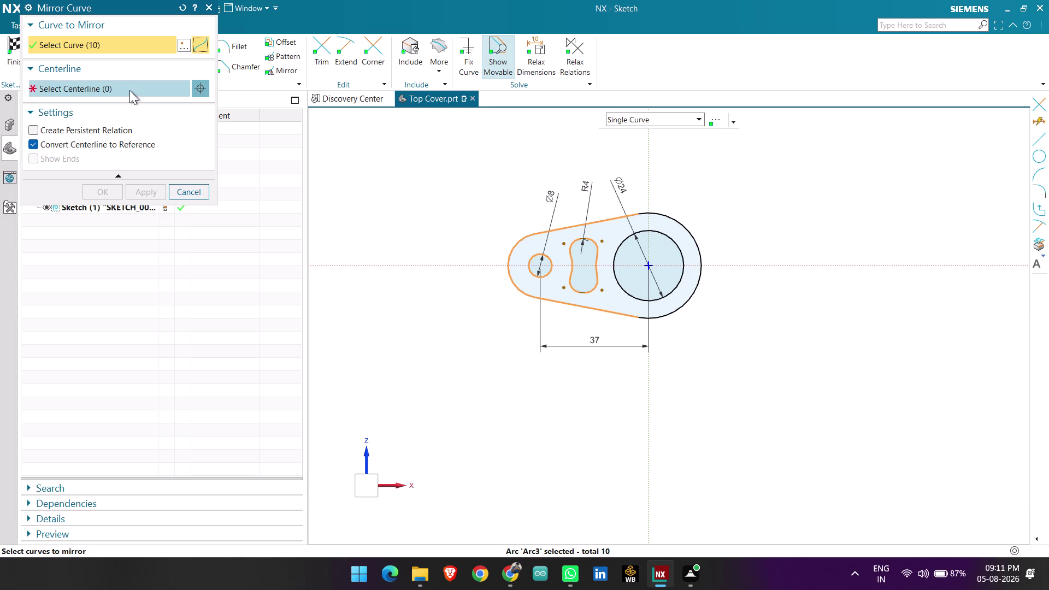
click(130, 90)
Mirror the slot and hole about the vertical axis to the right side.
click(653, 171)
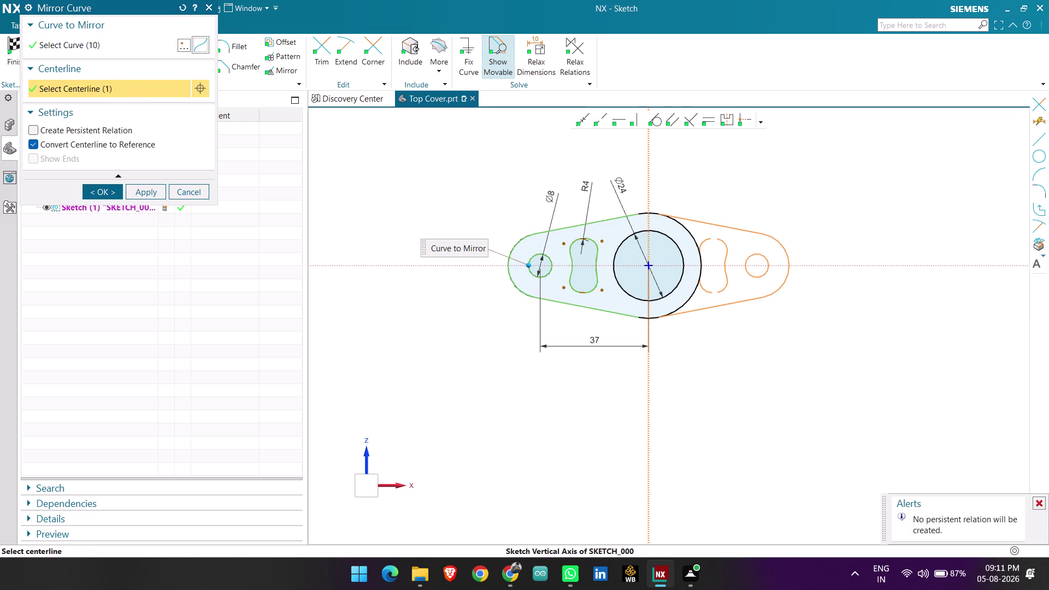
scroll(up, 3)
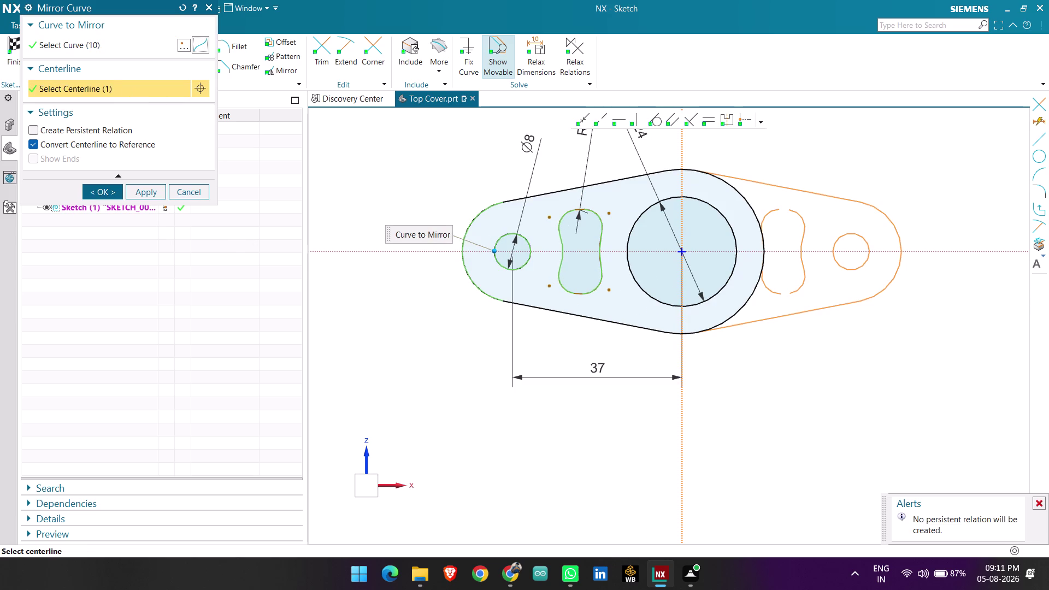
click(124, 41)
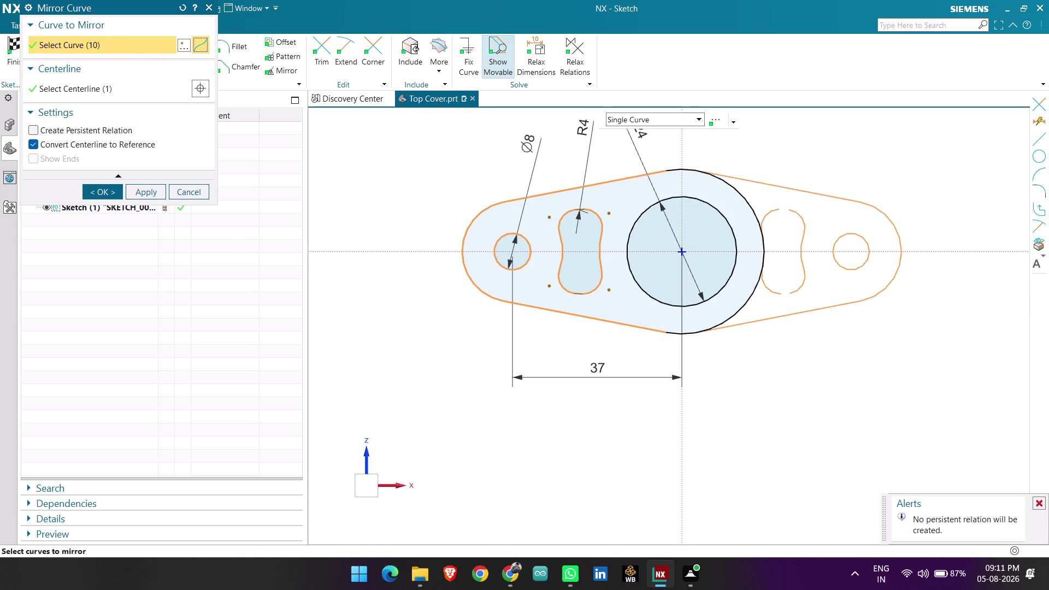
scroll(up, 3)
click(576, 293)
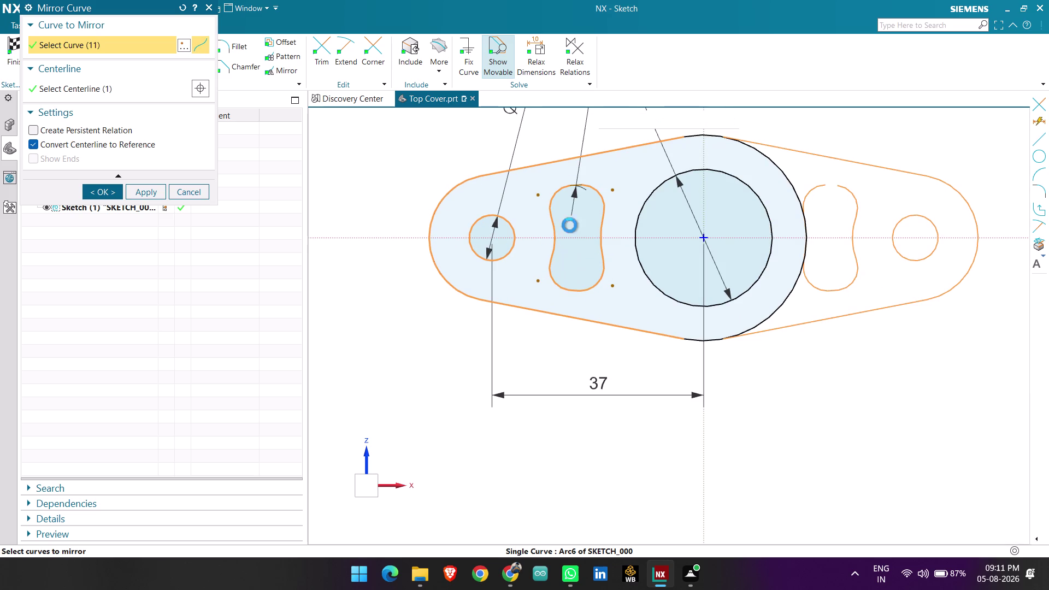
scroll(up, 3)
scroll(up, 3)
scroll(up, 3)
scroll(up, 3)
scroll(up, 3)
click(565, 188)
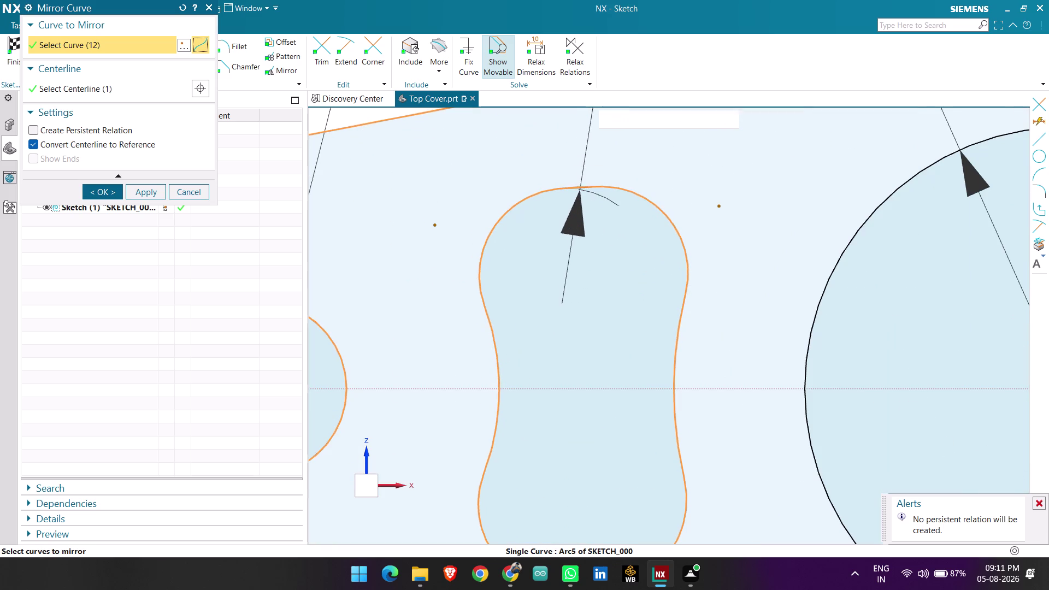
scroll(down, 3)
scroll(up, 3)
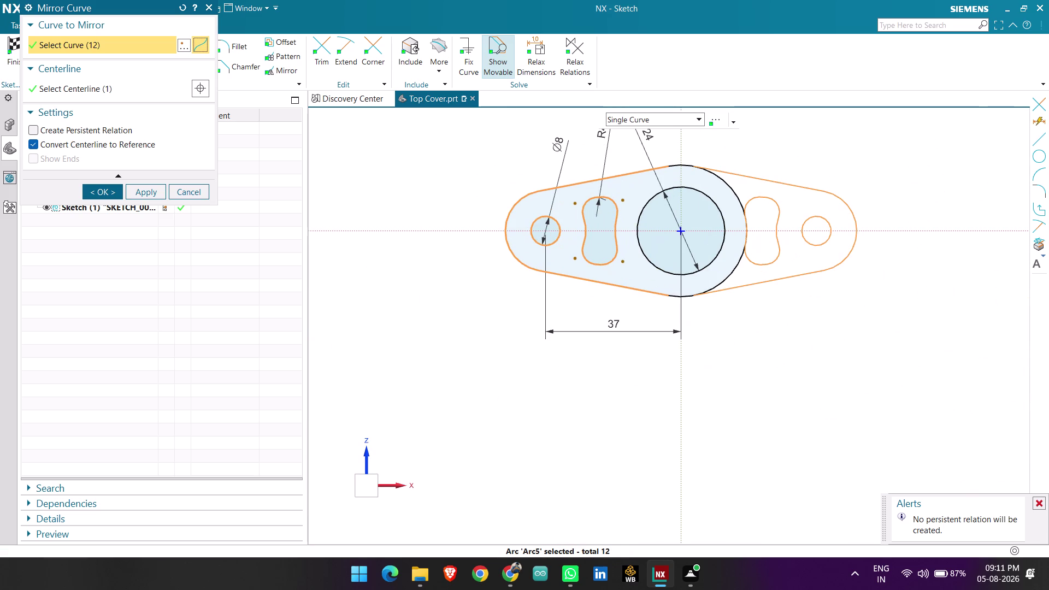
click(105, 191)
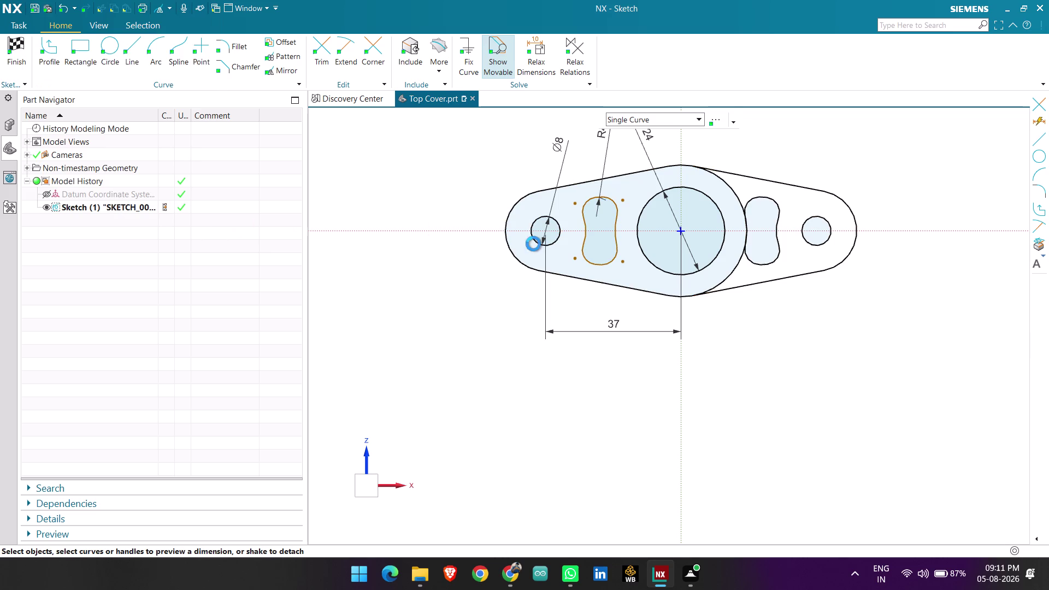
Trim the large circle's three protruding arcs from the plate outline.
scroll(up, 3)
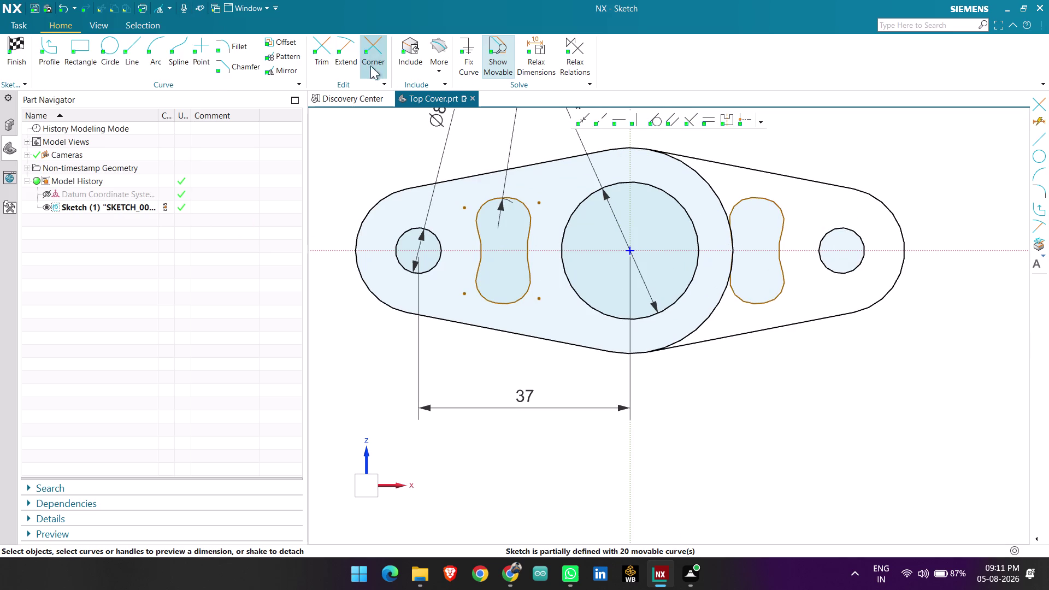
click(324, 49)
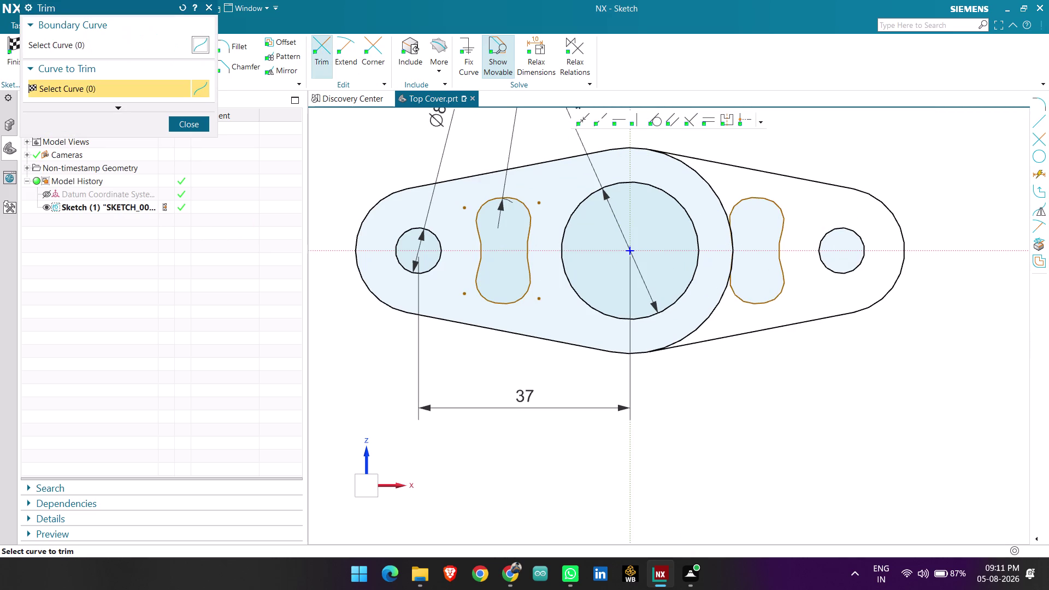
click(703, 180)
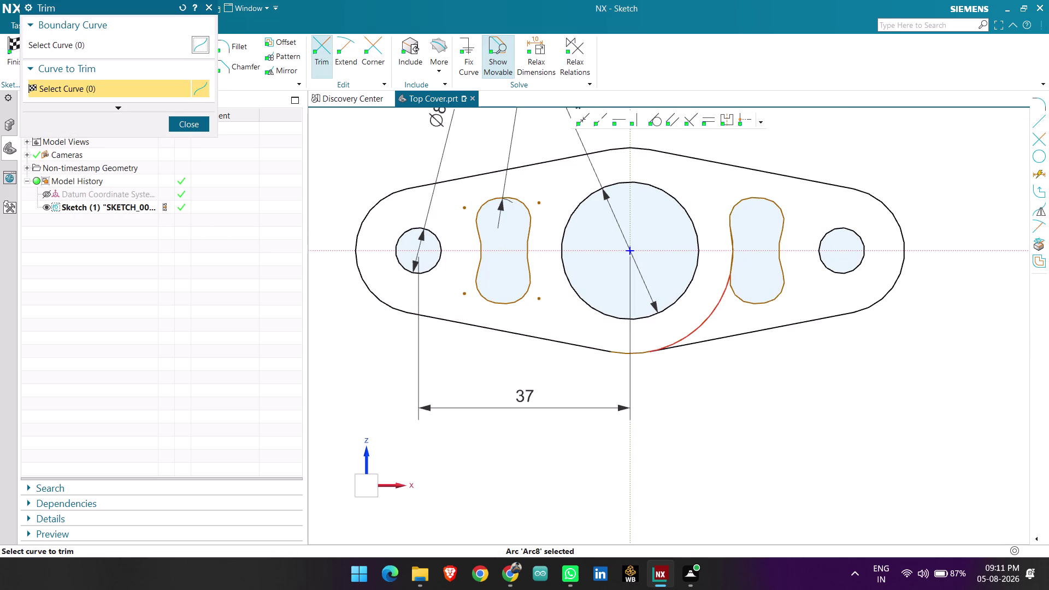
click(708, 314)
scroll(down, 3)
scroll(up, 3)
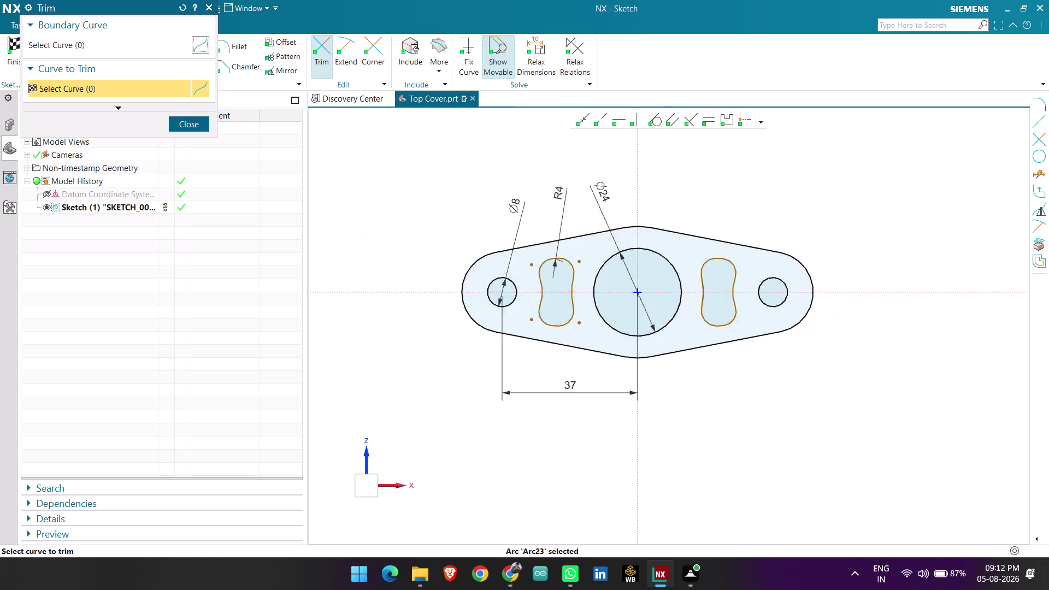
click(187, 134)
click(185, 128)
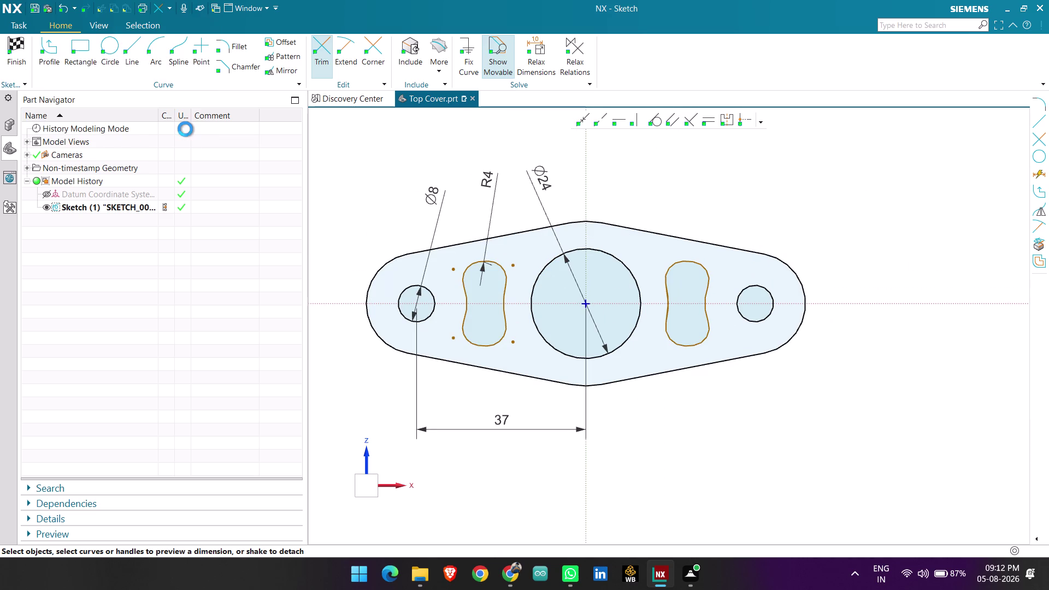
Save the part.
scroll(down, 3)
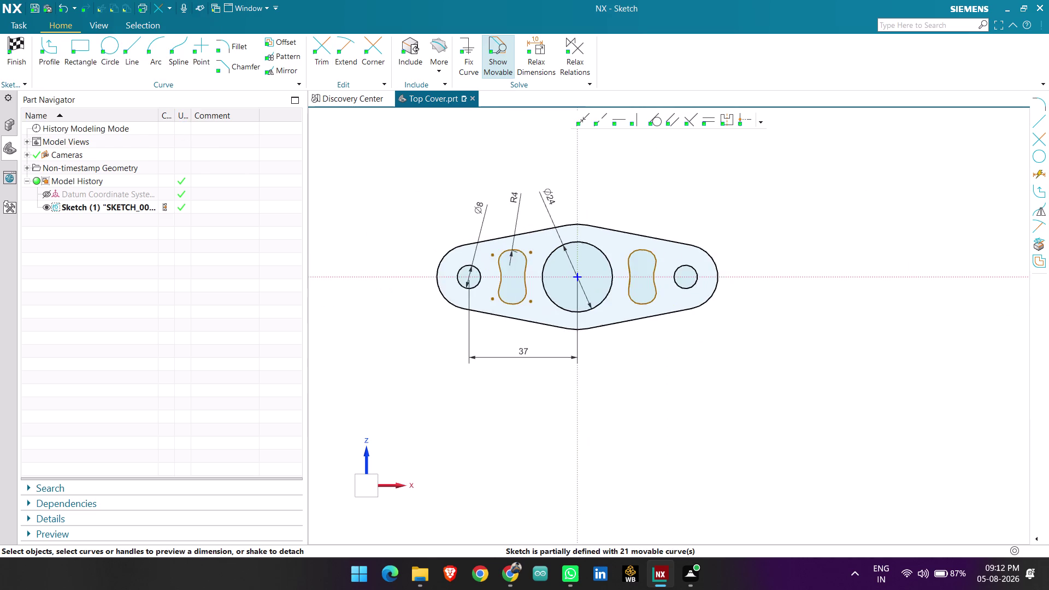
scroll(up, 3)
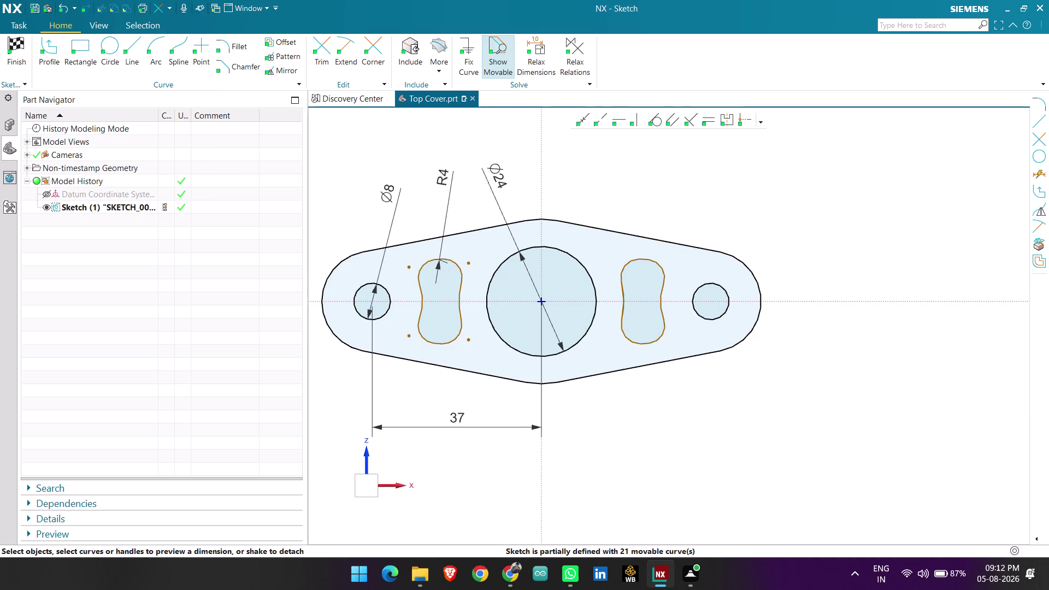
key(ctrl+s)
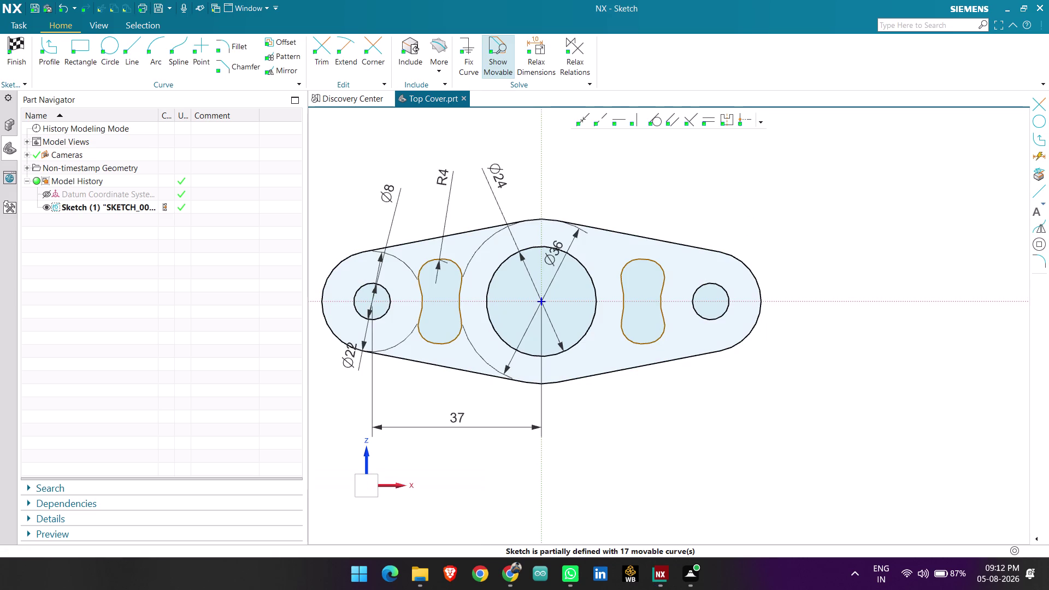
scroll(up, 3)
scroll(down, 3)
scroll(up, 3)
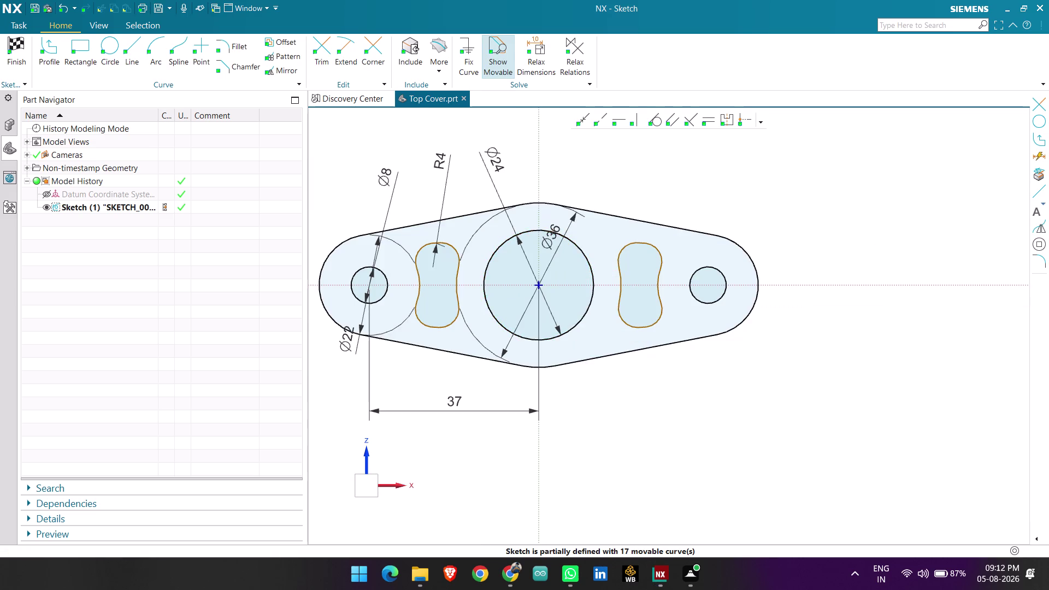
scroll(up, 3)
scroll(down, 3)
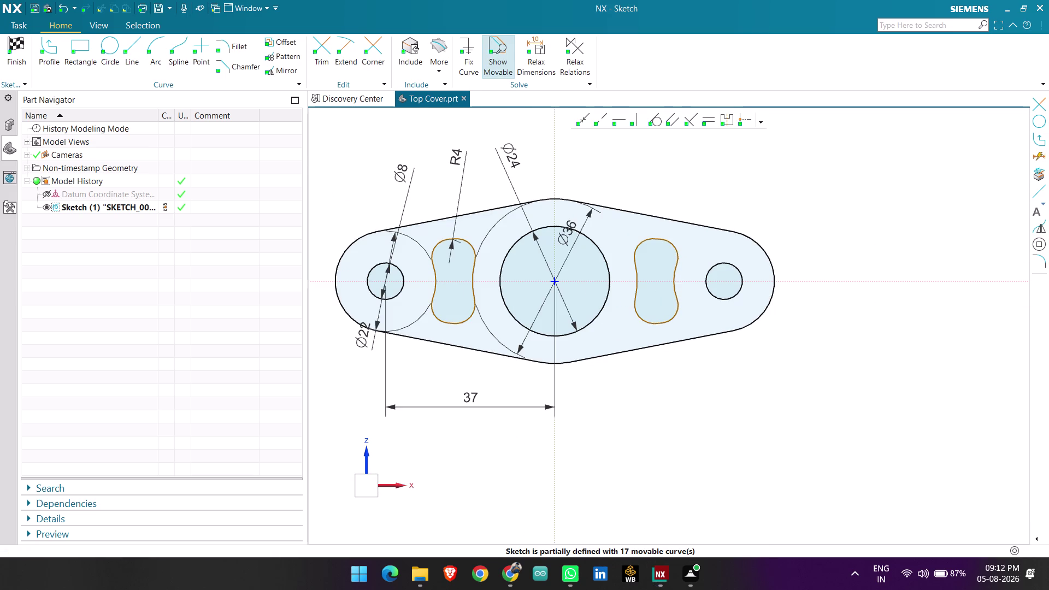
Hide the Ø24, Ø36, Ø8 and Ø22 diameter dimensions.
right_click(502, 160)
click(547, 144)
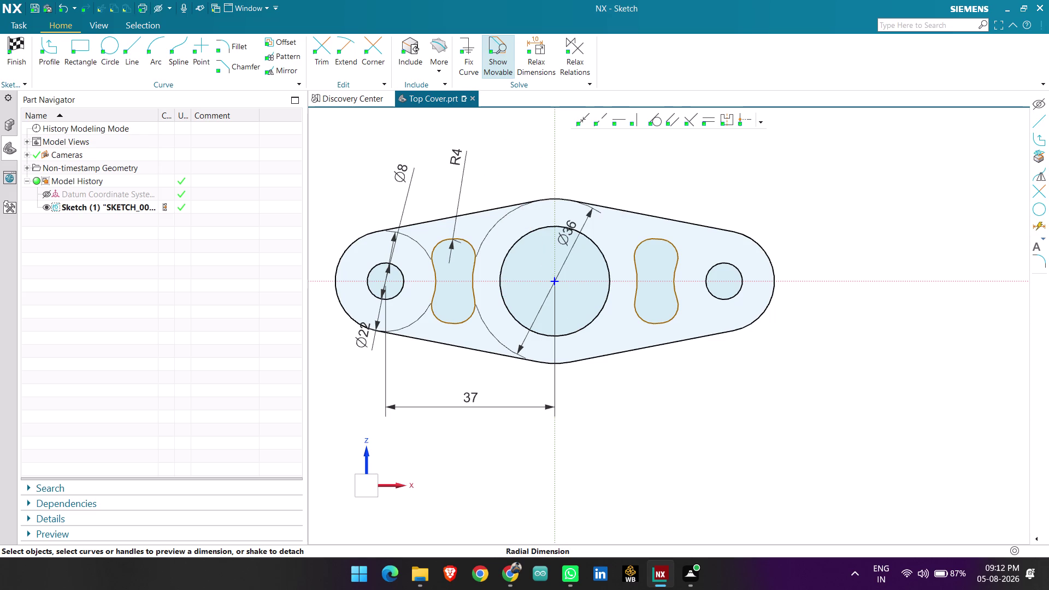
right_click(578, 234)
click(618, 226)
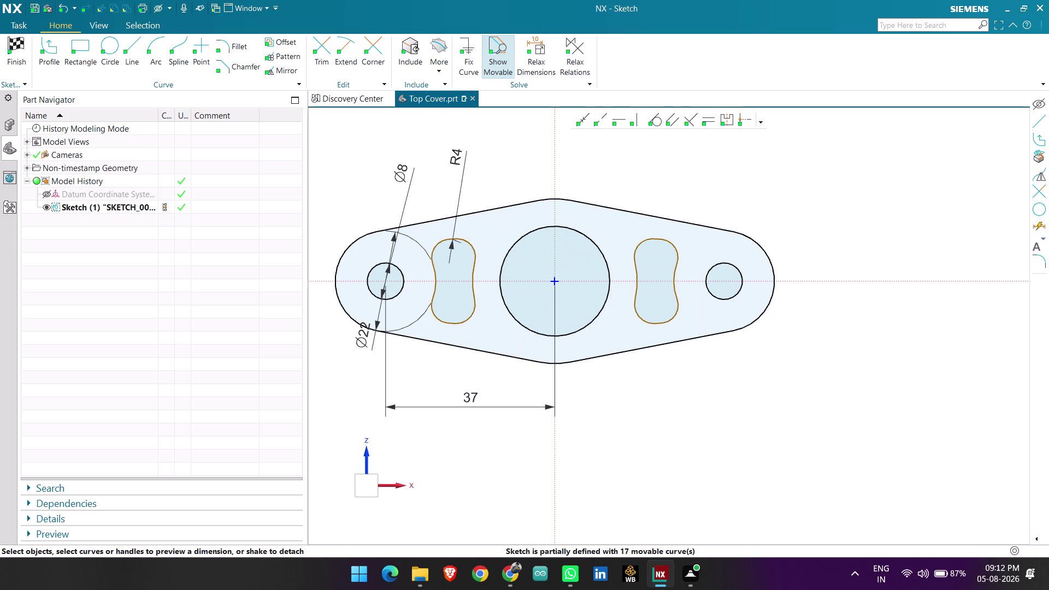
right_click(401, 203)
click(443, 194)
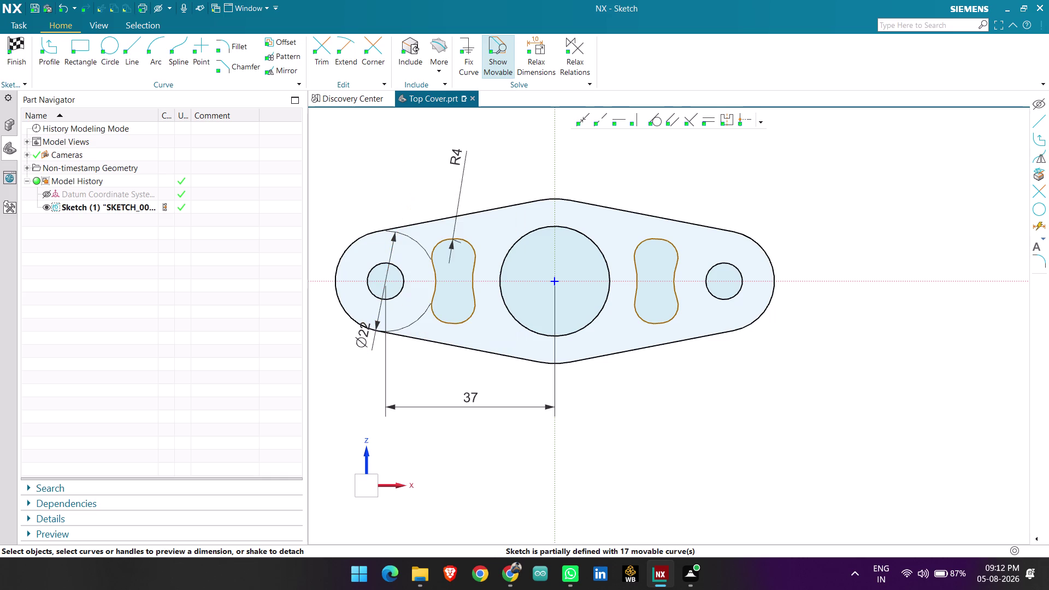
right_click(390, 261)
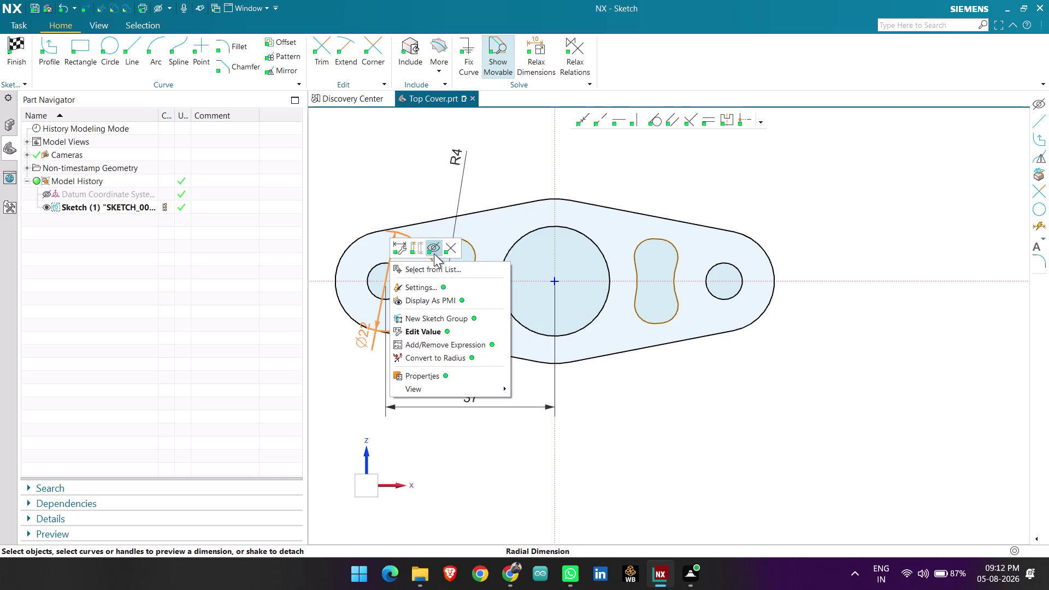
click(433, 253)
scroll(down, 3)
scroll(up, 3)
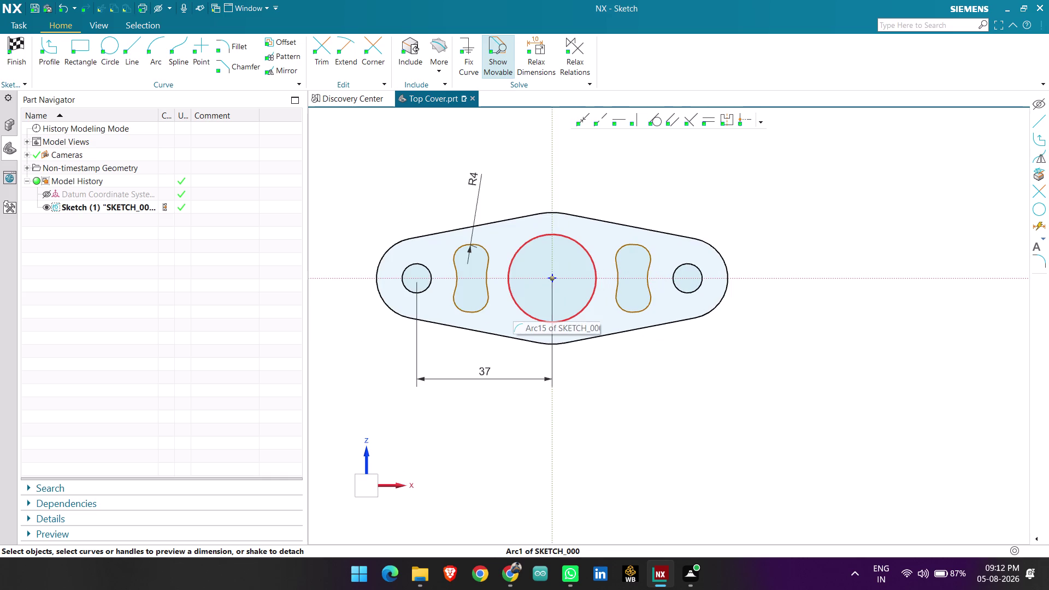
Toggle the constraint display on and off, then finish the sketch.
click(642, 313)
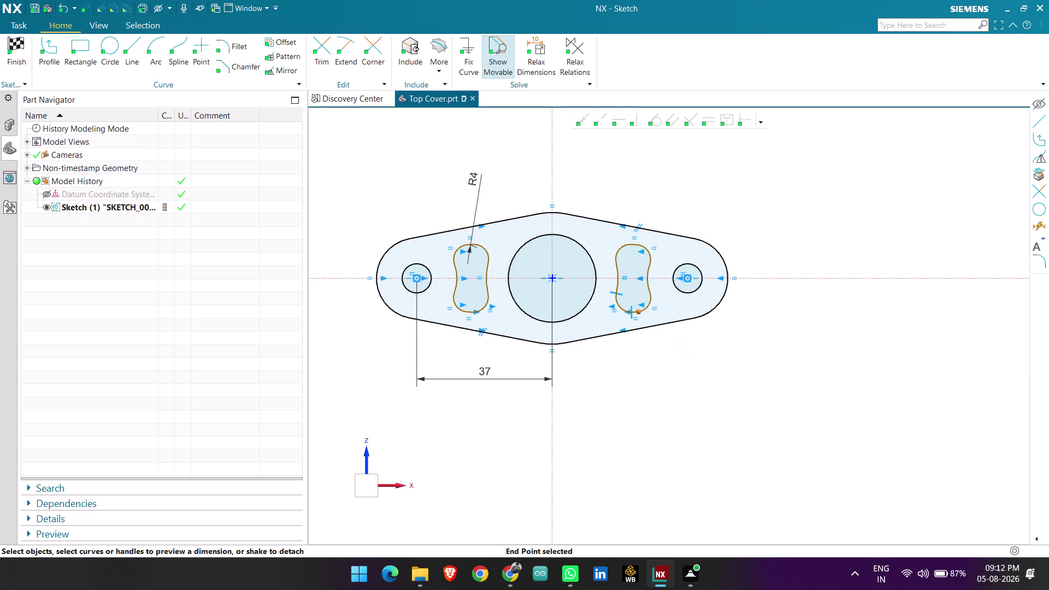
click(692, 210)
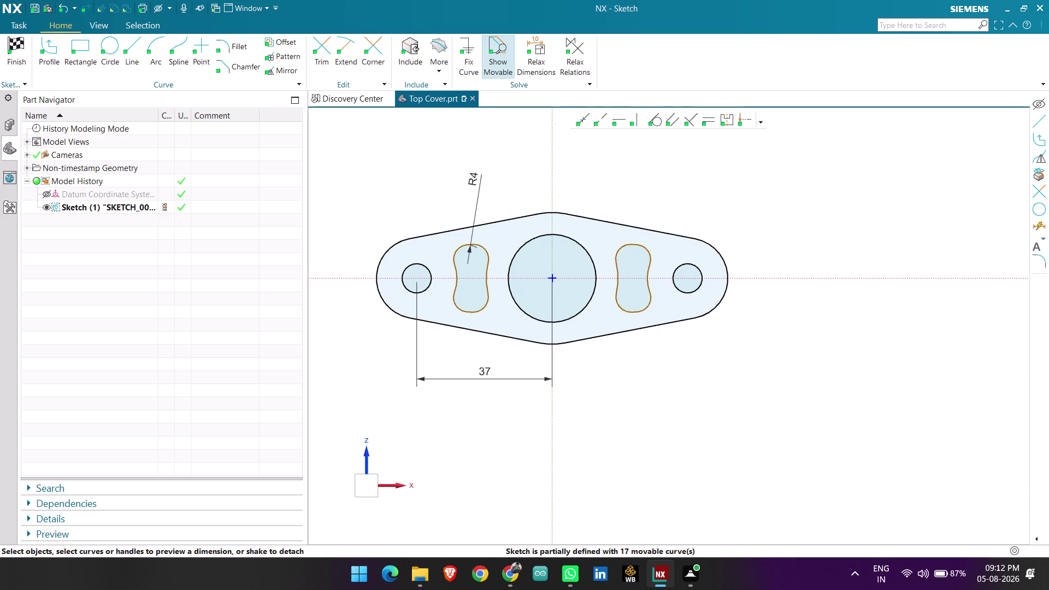
scroll(up, 3)
scroll(down, 3)
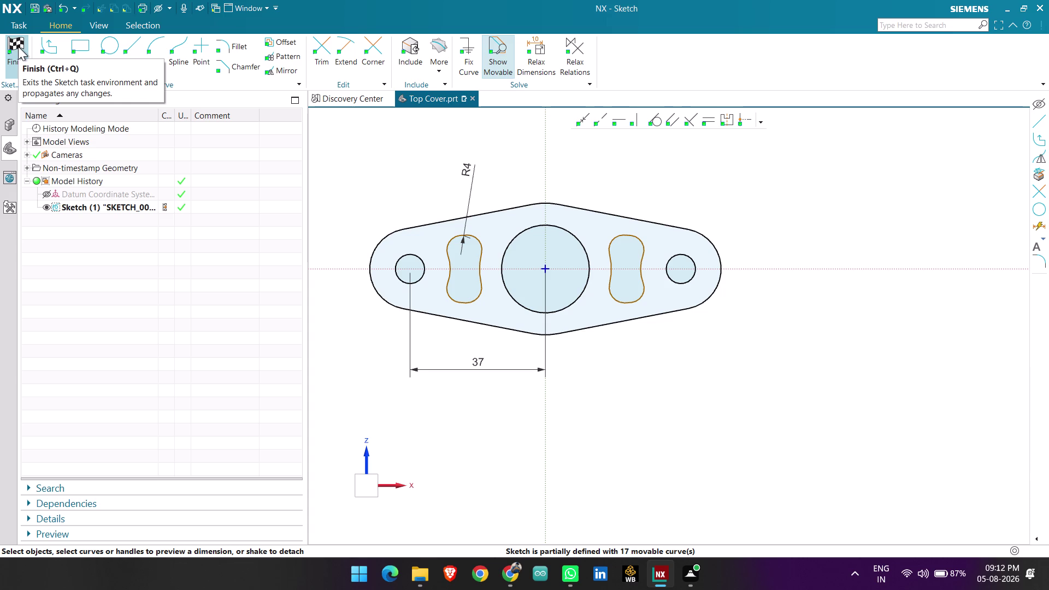
click(18, 47)
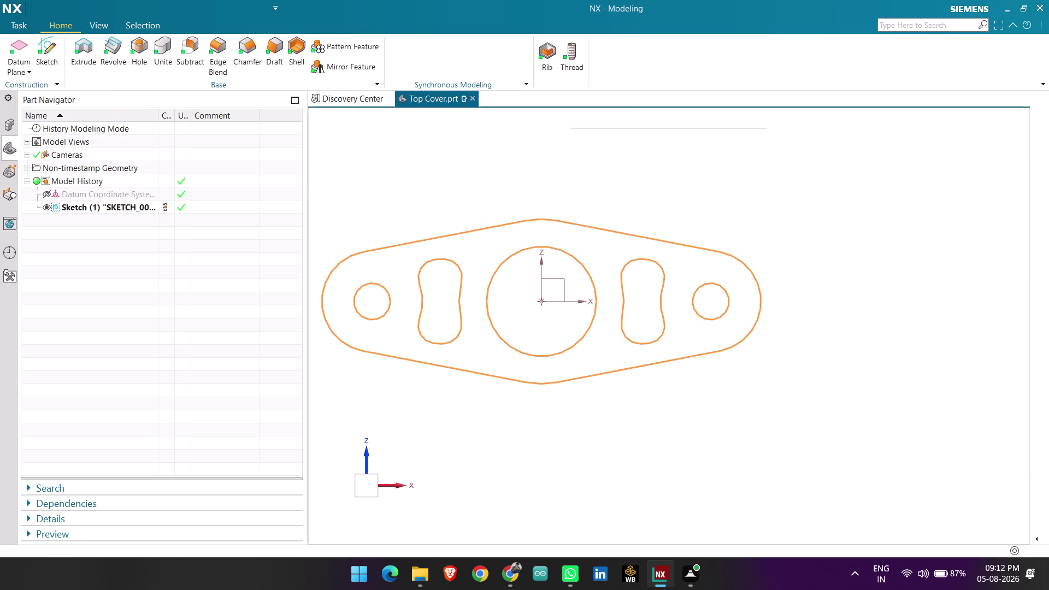
scroll(down, 3)
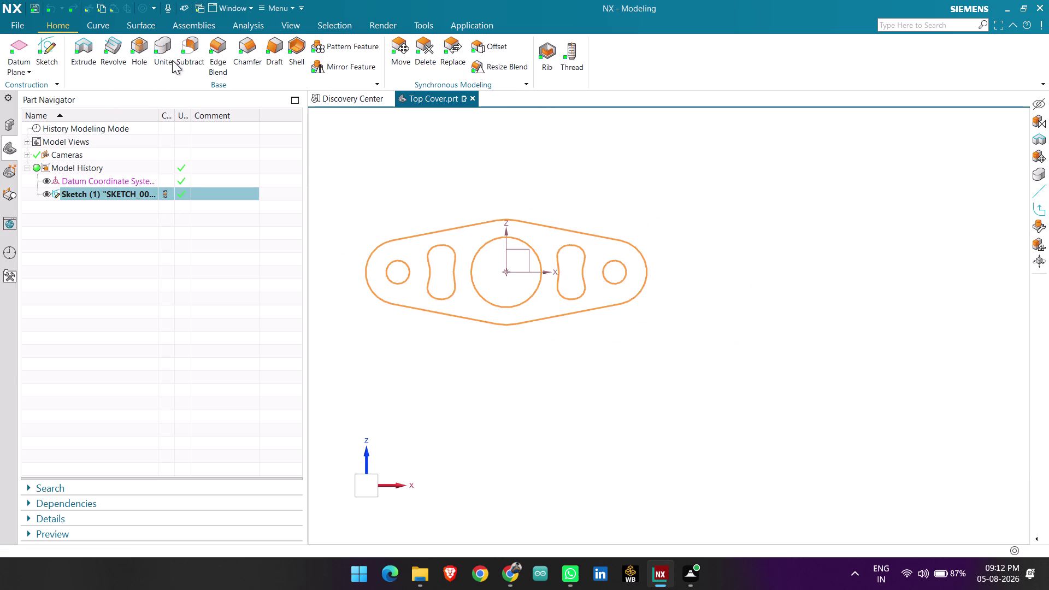
click(88, 52)
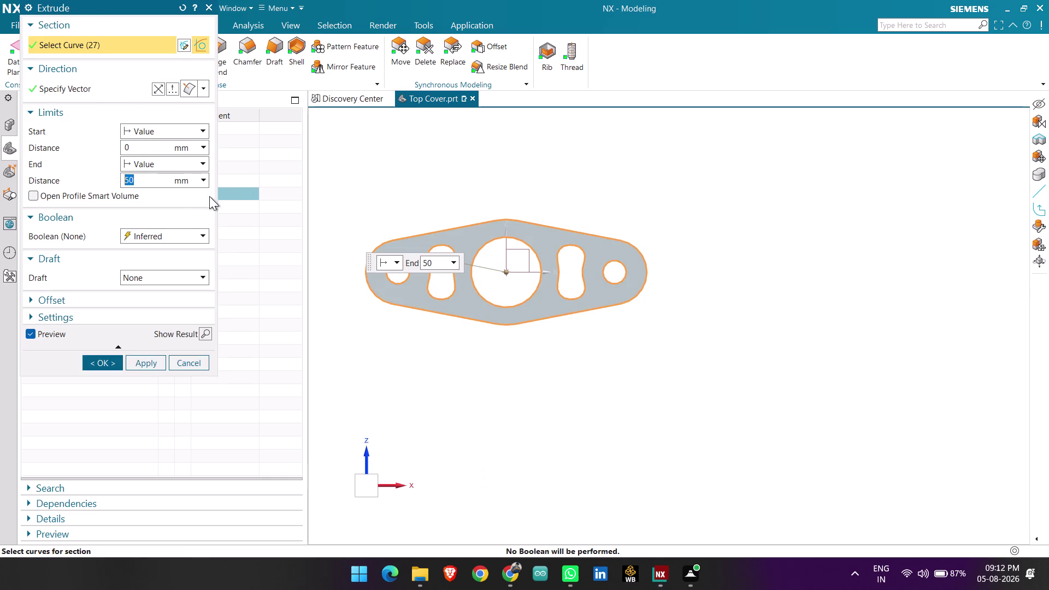
Extrude the sketch profile with a 5 mm end distance.
middle_drag(398, 331, 442, 306)
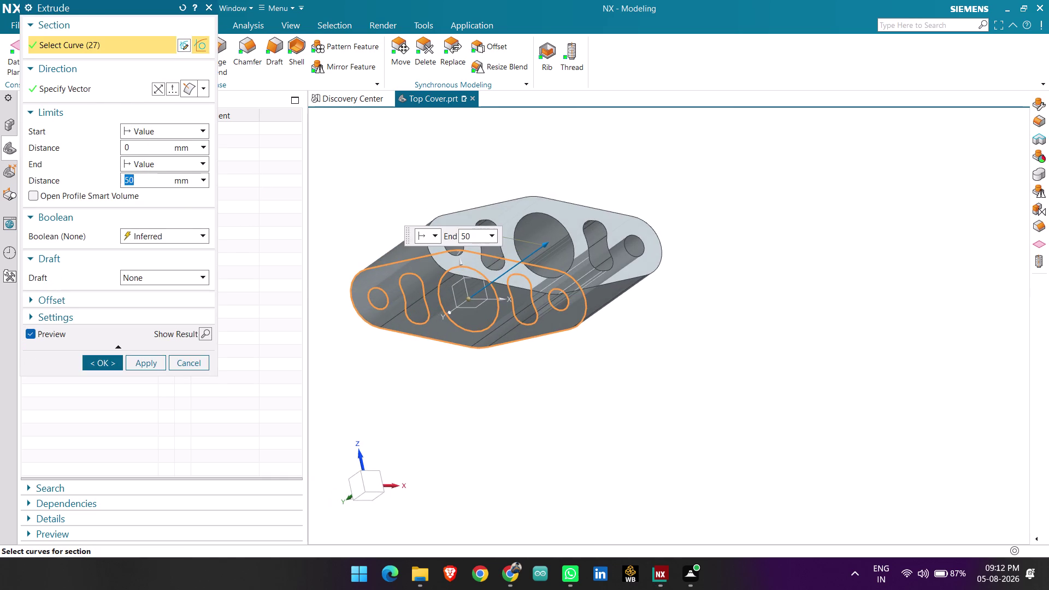
middle_drag(514, 334, 490, 357)
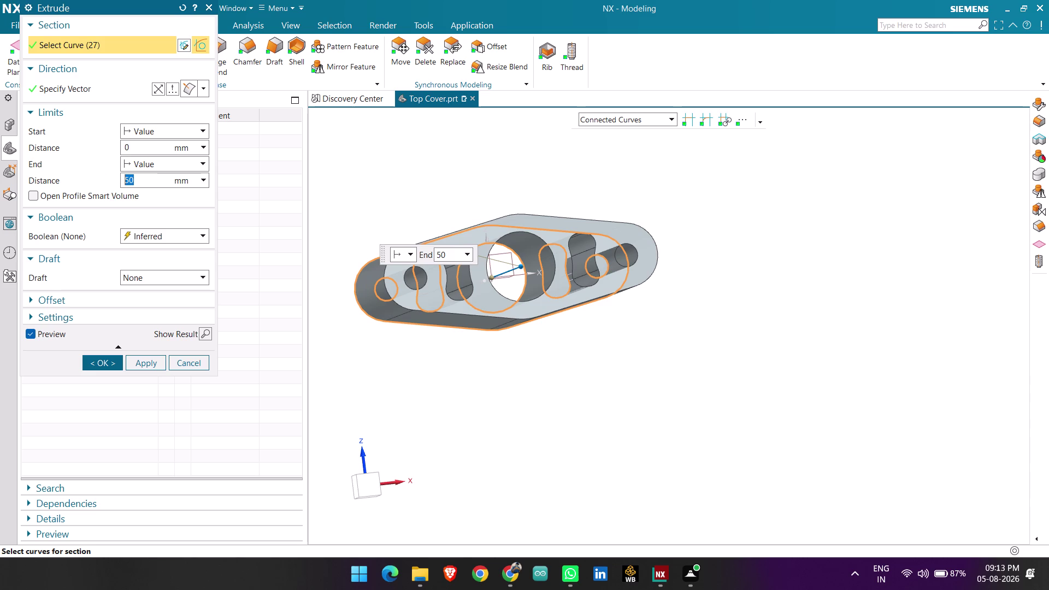
key(BackSpace)
key(5)
key(Return)
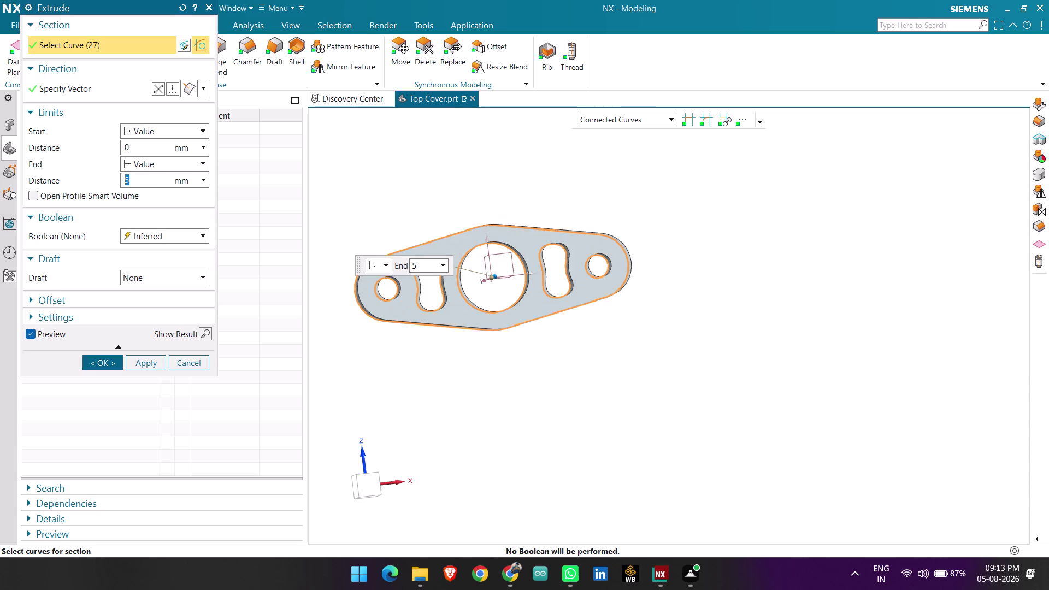
click(107, 362)
Orbit and zoom to inspect the extruded plate's thickness from several angles.
middle_drag(507, 311, 496, 310)
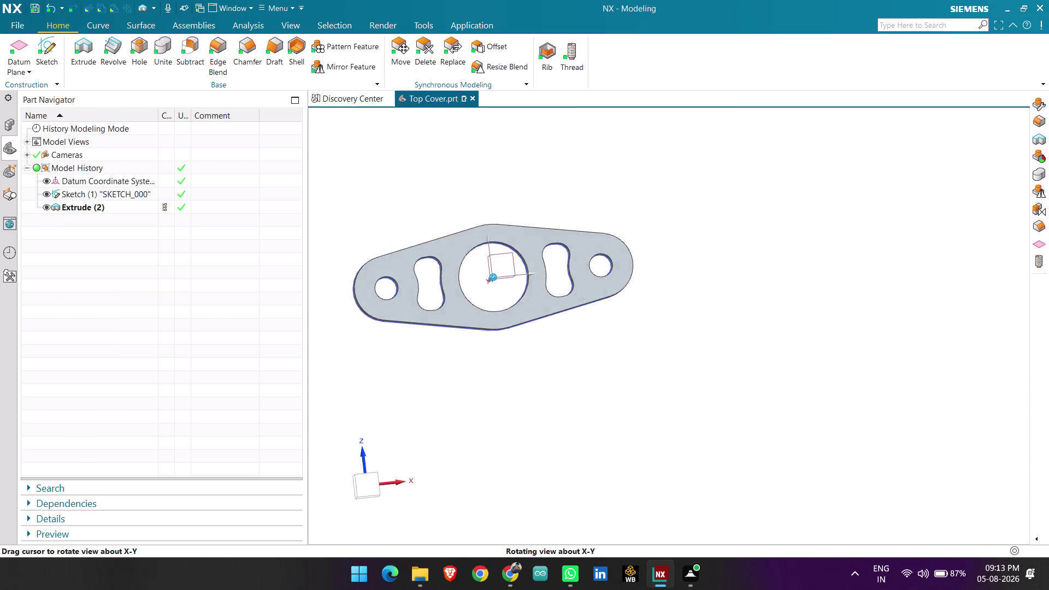
middle_drag(497, 310, 505, 280)
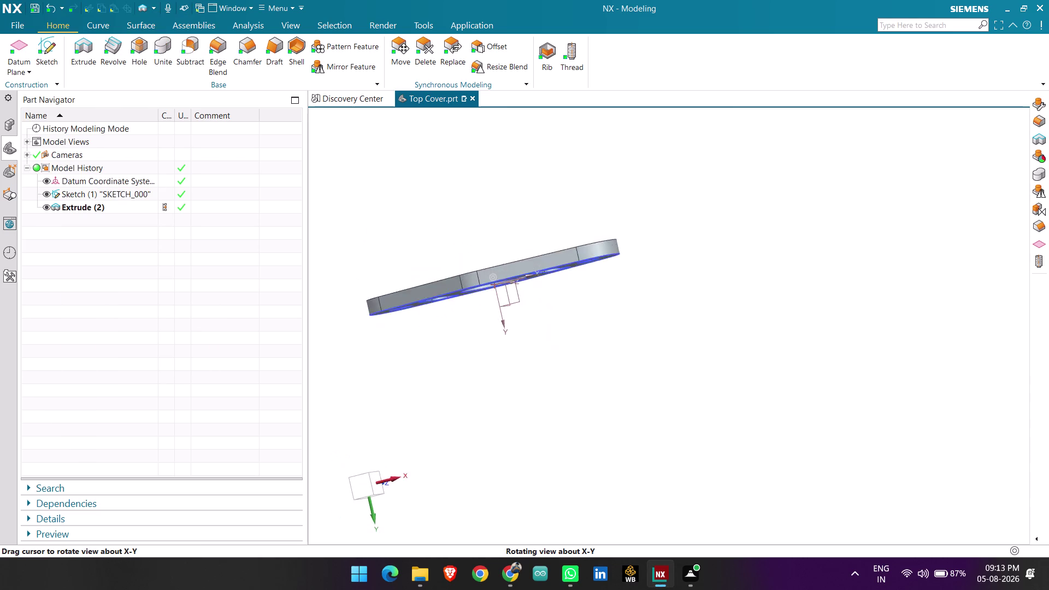
middle_drag(505, 280, 572, 326)
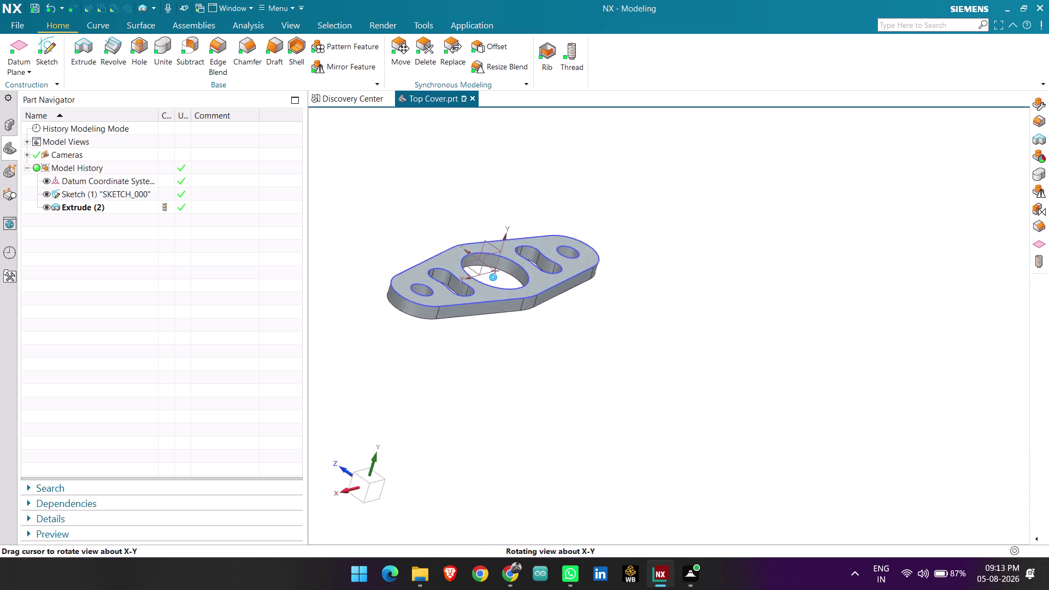
middle_drag(572, 326, 518, 249)
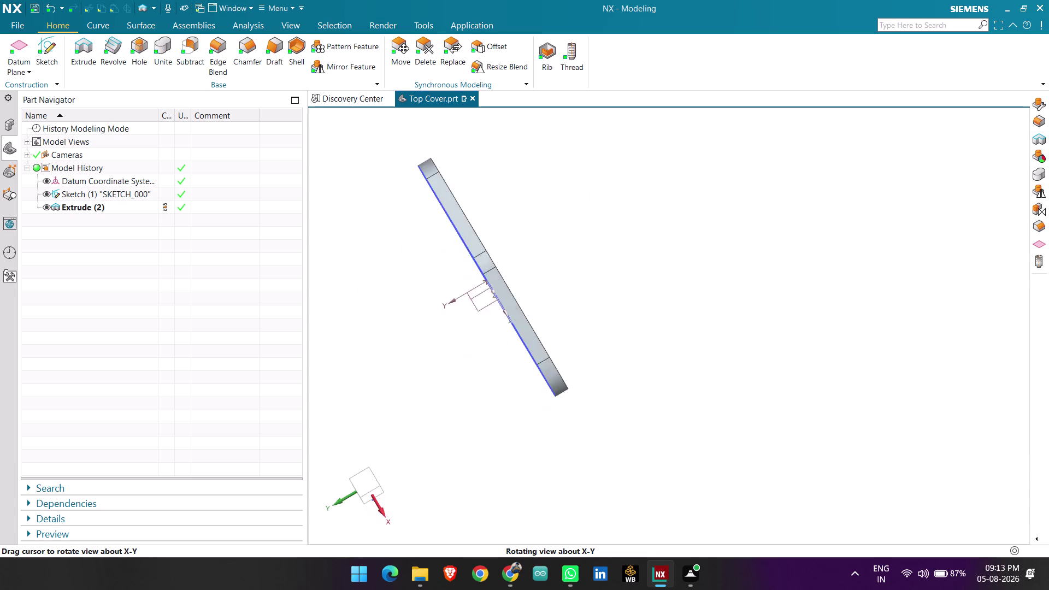
middle_drag(518, 250, 499, 297)
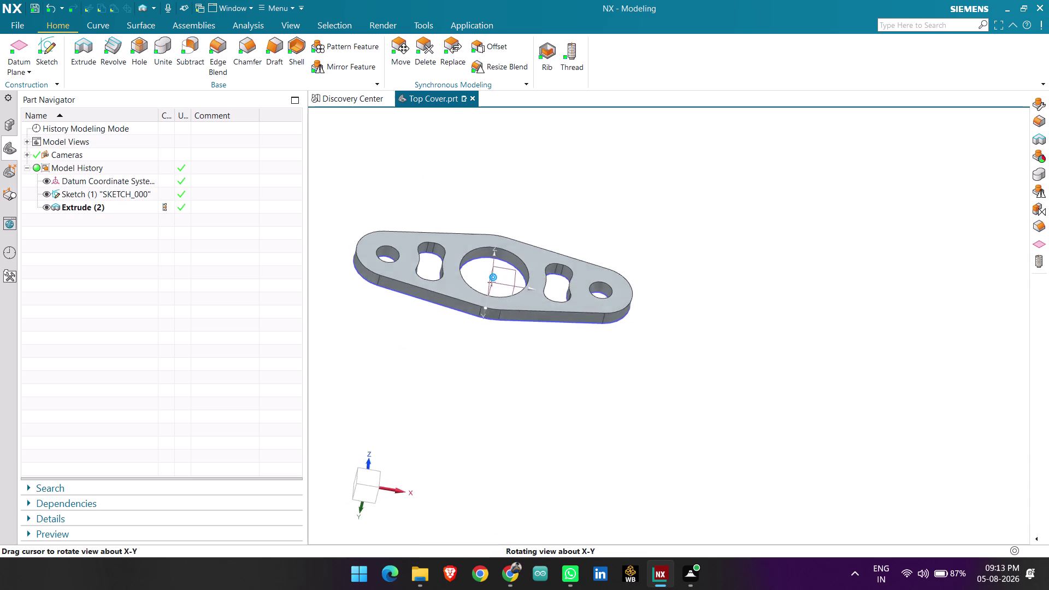
middle_drag(498, 297, 506, 302)
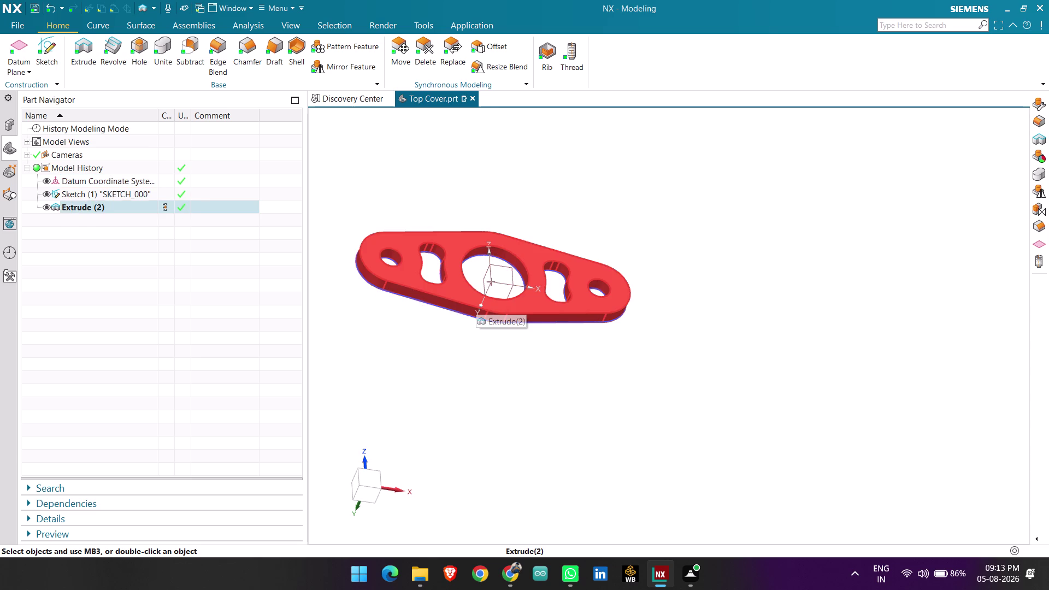
scroll(up, 3)
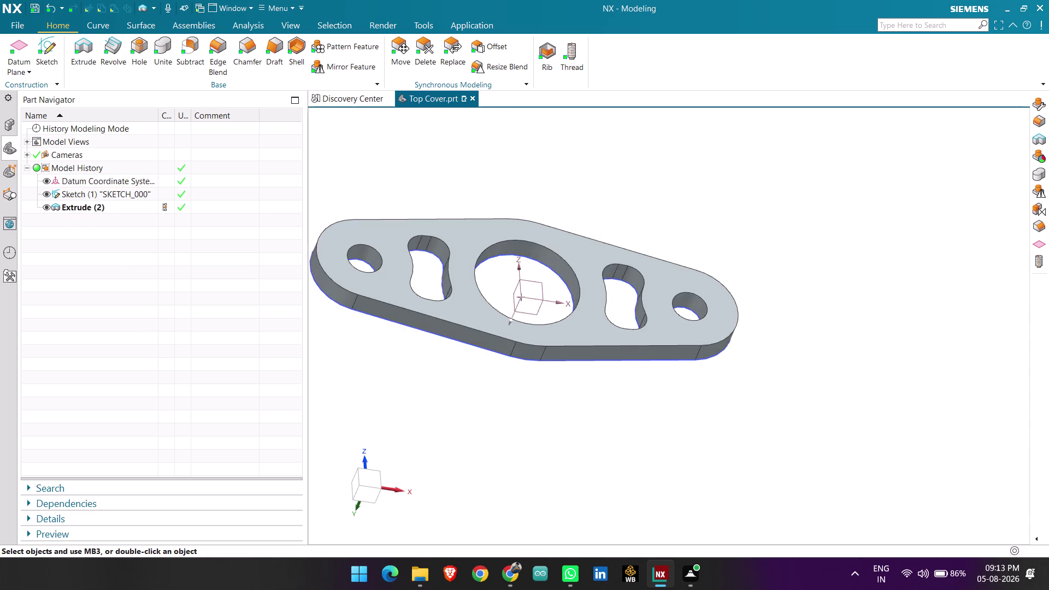
scroll(down, 3)
scroll(up, 3)
click(252, 49)
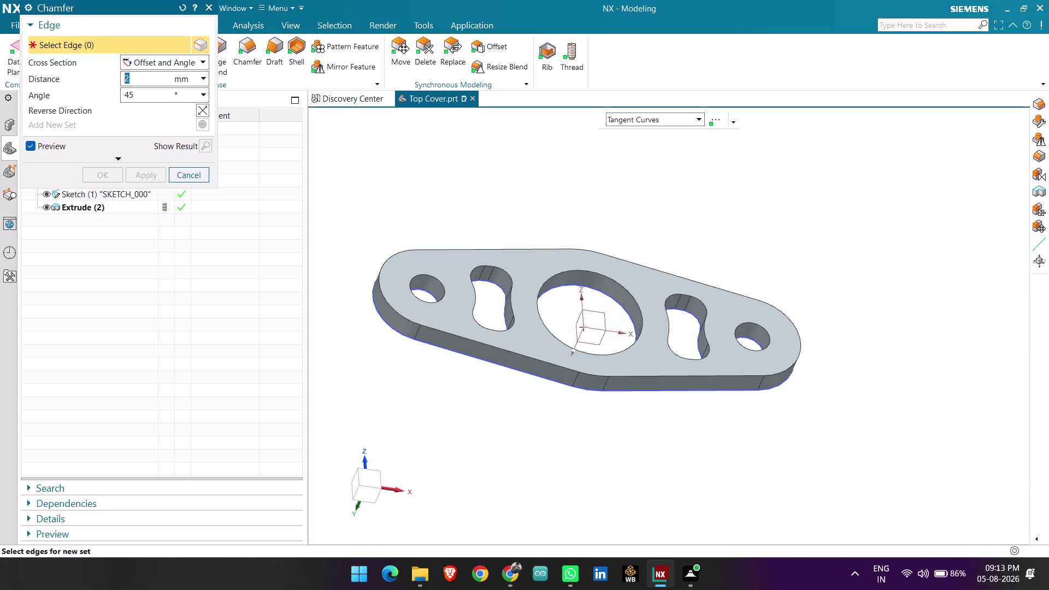
Apply a trial 2 mm chamfer to the top edge of the left hole.
click(439, 281)
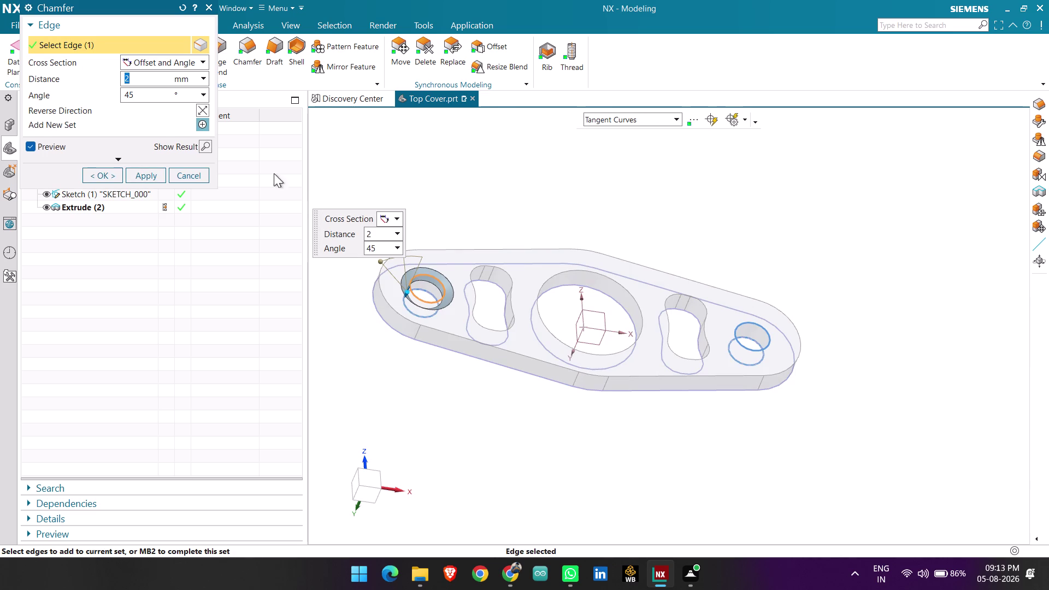
click(132, 182)
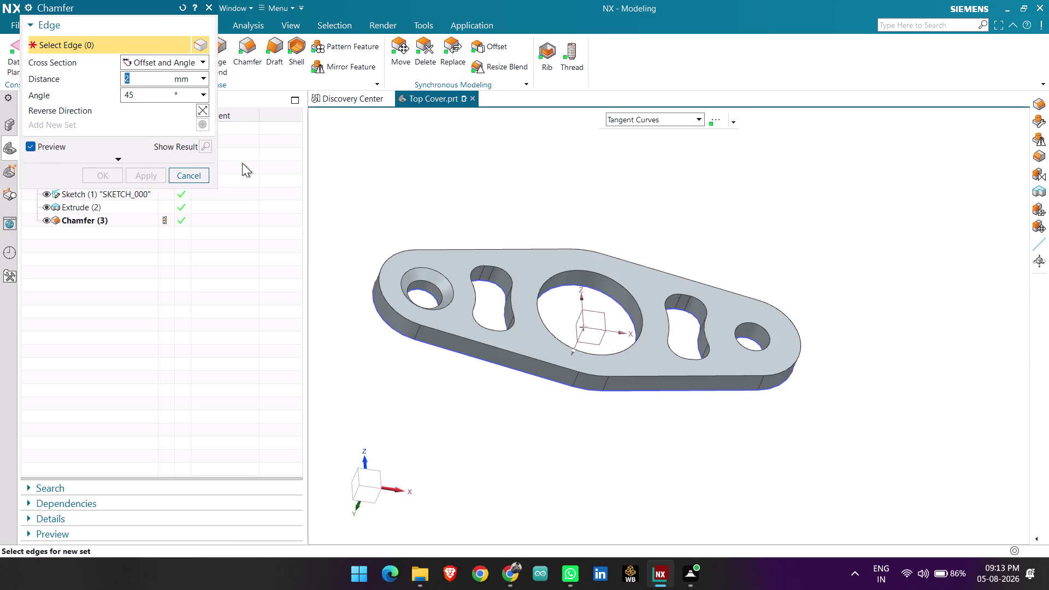
key(BackSpace)
key(1)
key(Return)
Undo the chamfer, cancel Edge Blend, and return to the chamfer settings.
key(ctrl+z)
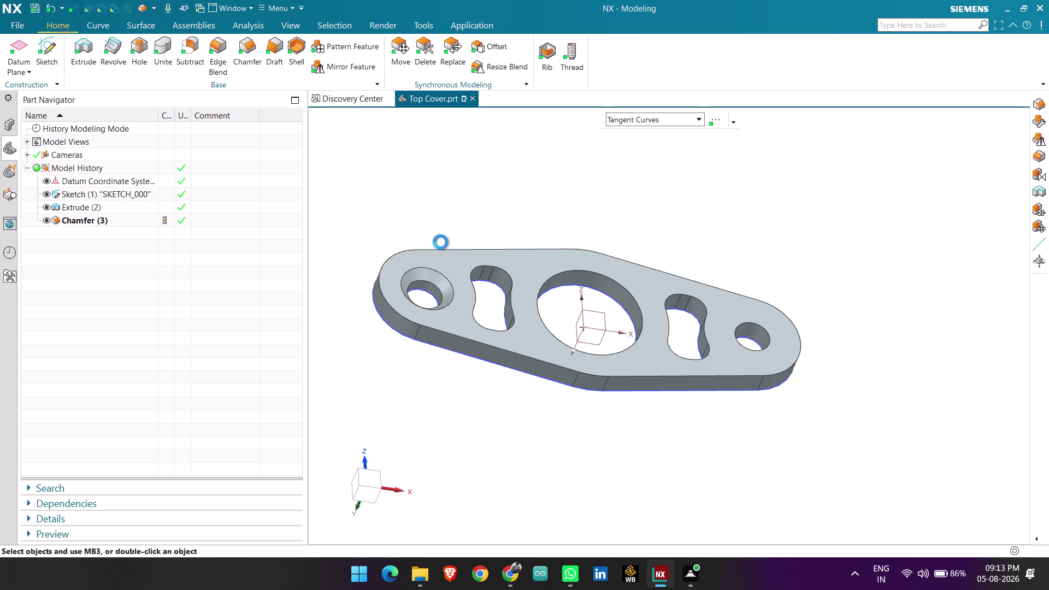
key(ctrl+z)
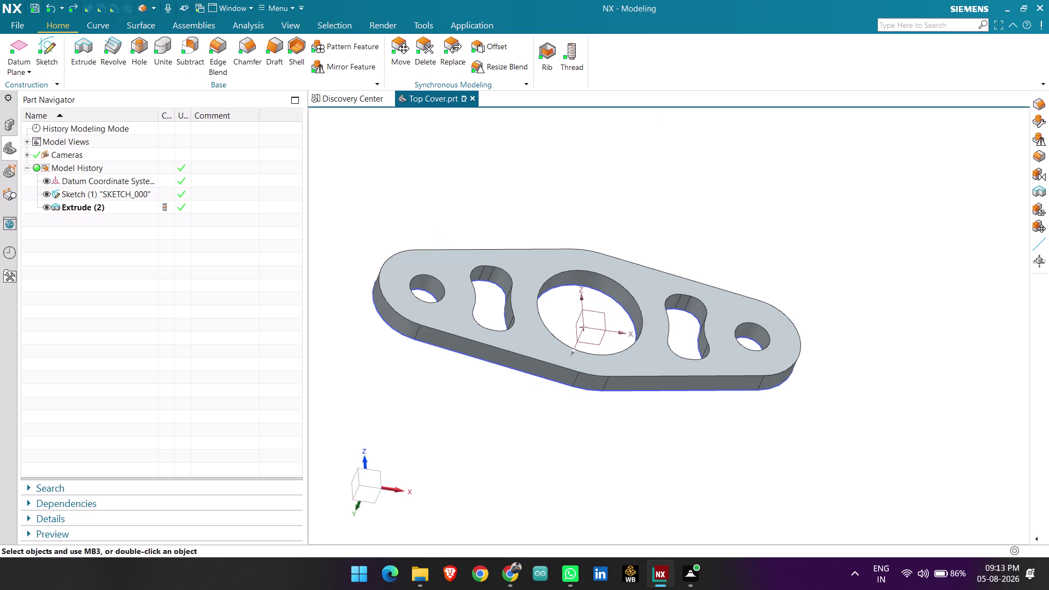
click(217, 55)
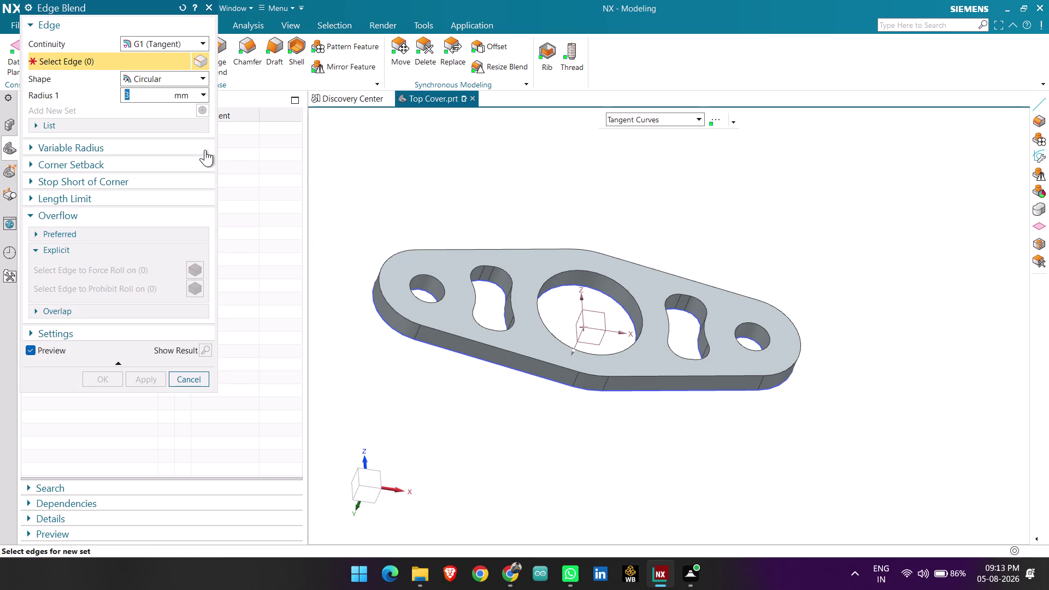
click(196, 380)
click(249, 55)
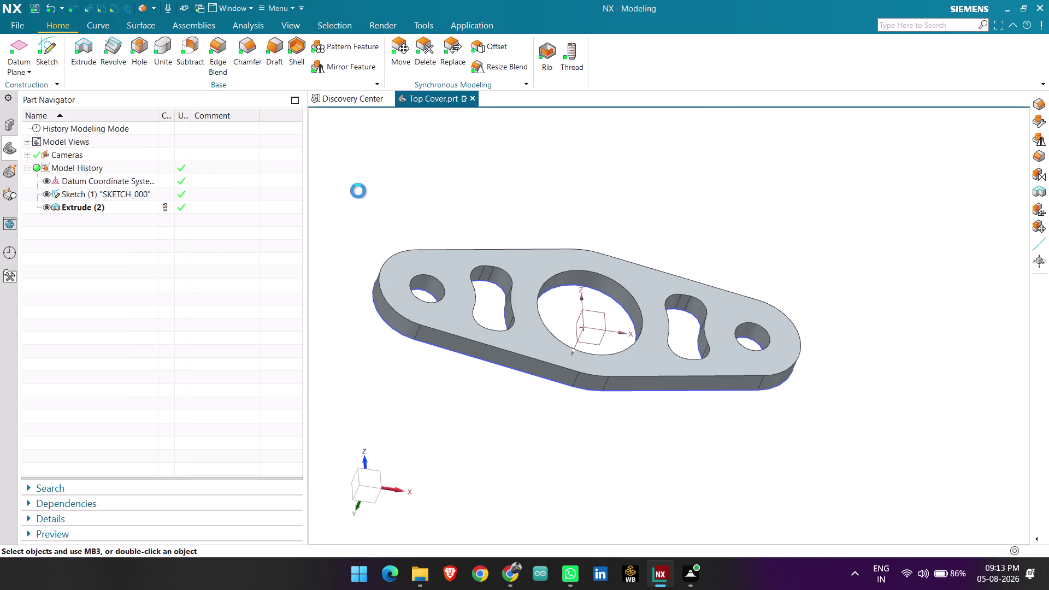
key(BackSpace)
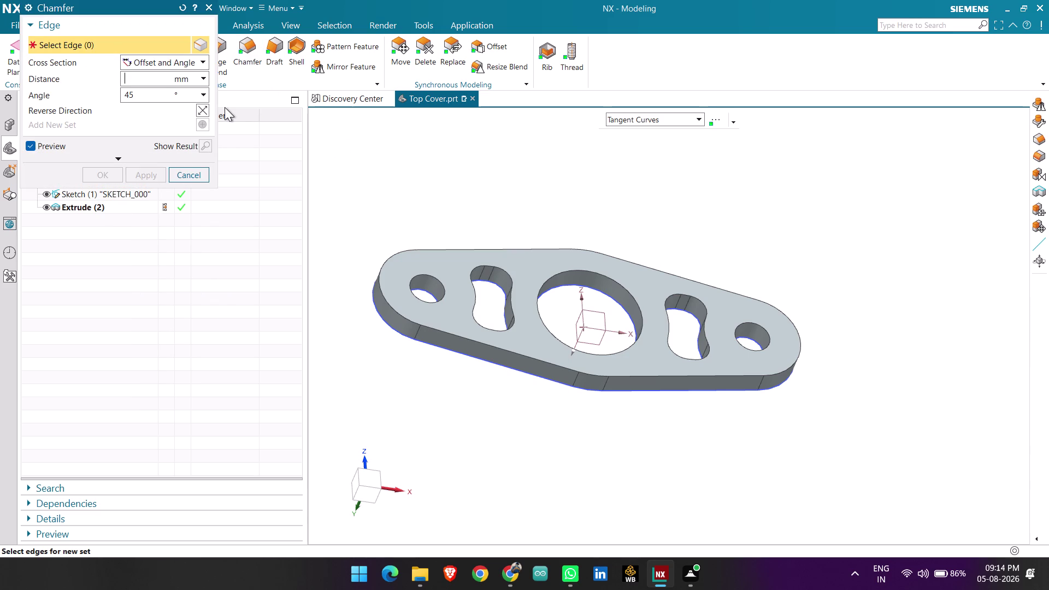
Set chamfer distance to 1 mm and apply it to the left hole's top edge.
key(2)
key(BackSpace)
key(1)
click(424, 277)
scroll(down, 3)
scroll(up, 3)
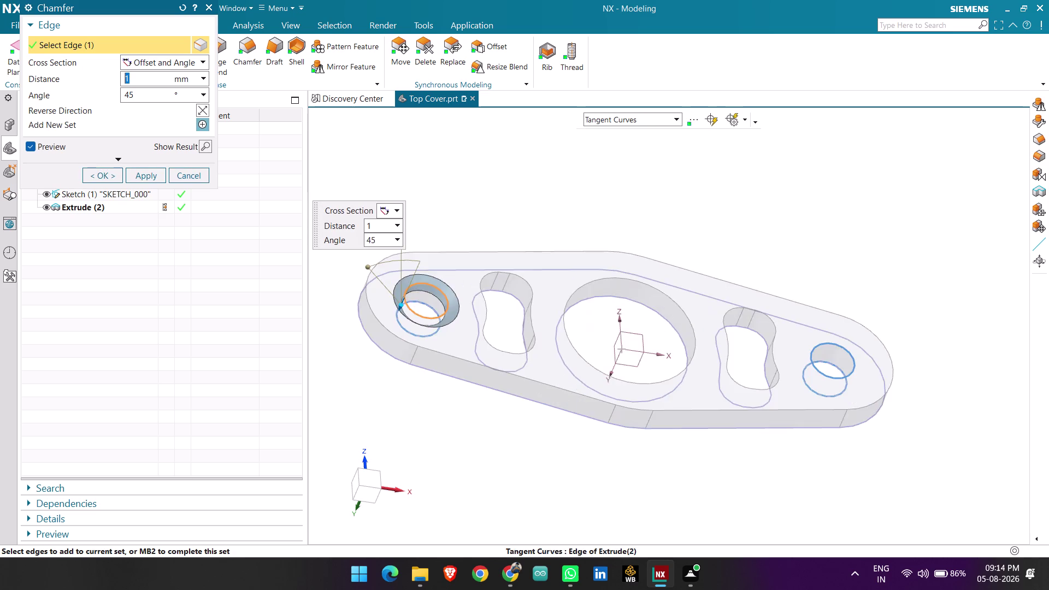
scroll(up, 3)
scroll(down, 3)
middle_drag(524, 232, 511, 249)
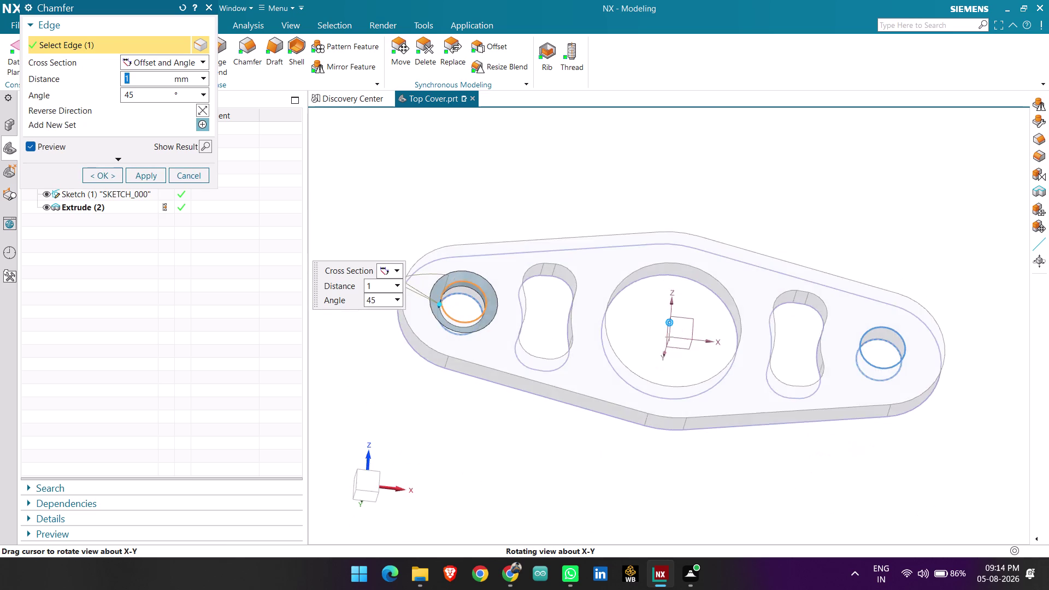
middle_drag(511, 250, 499, 233)
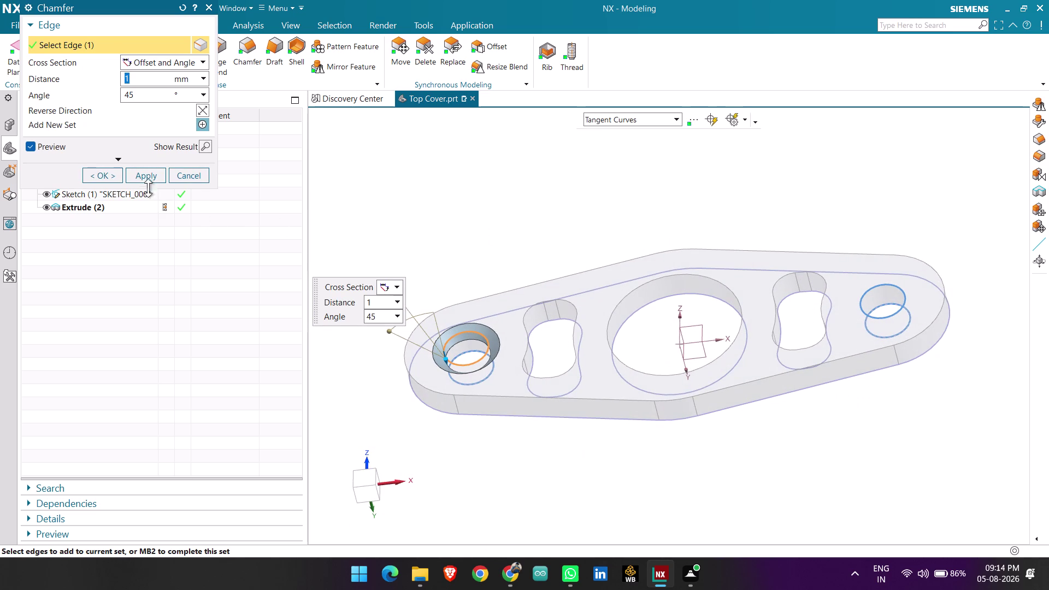
click(138, 175)
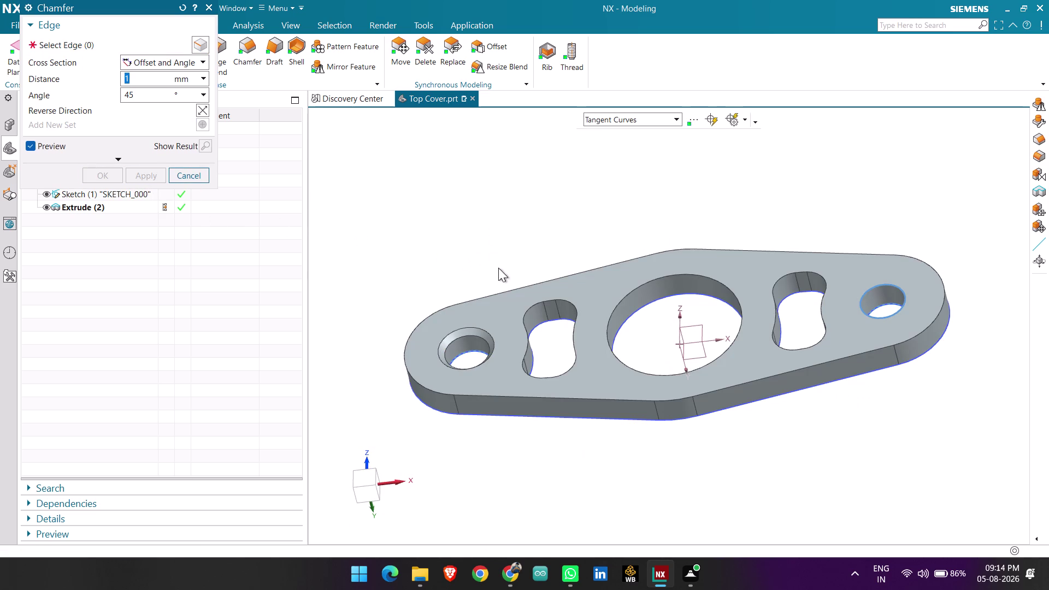
Apply the same 1 mm, 45° chamfer to the right hole's top edge.
click(890, 286)
click(147, 176)
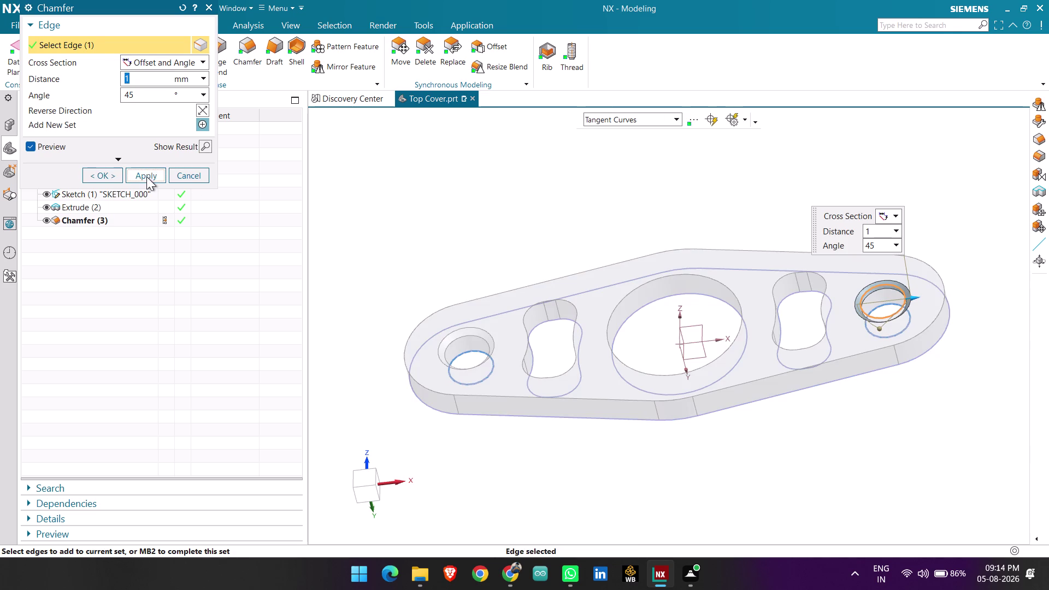
scroll(down, 3)
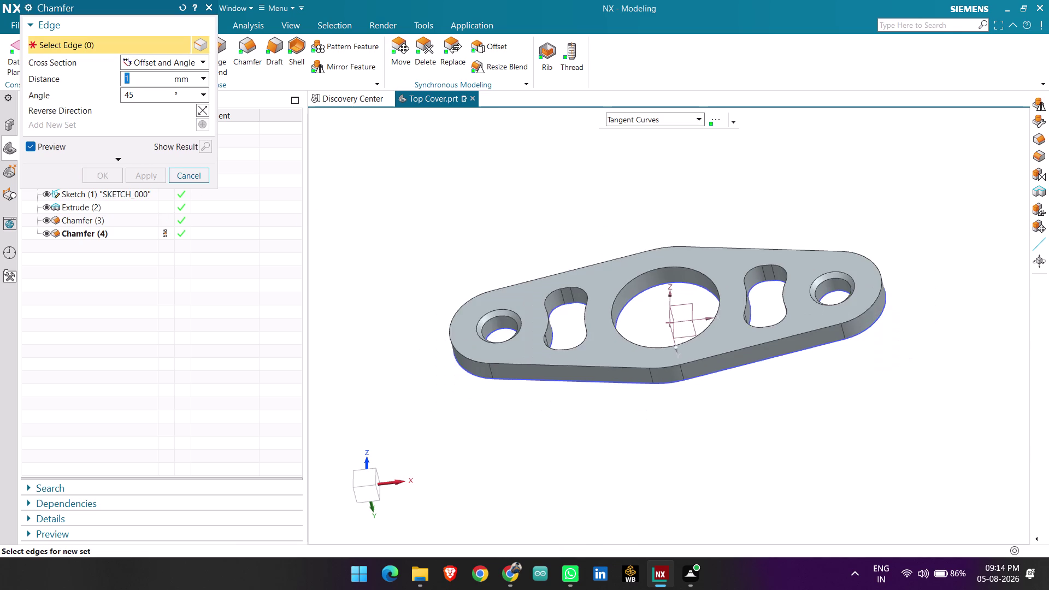
Orbit the plate to inspect the chamfered holes and close the chamfer settings.
middle_drag(684, 233, 821, 273)
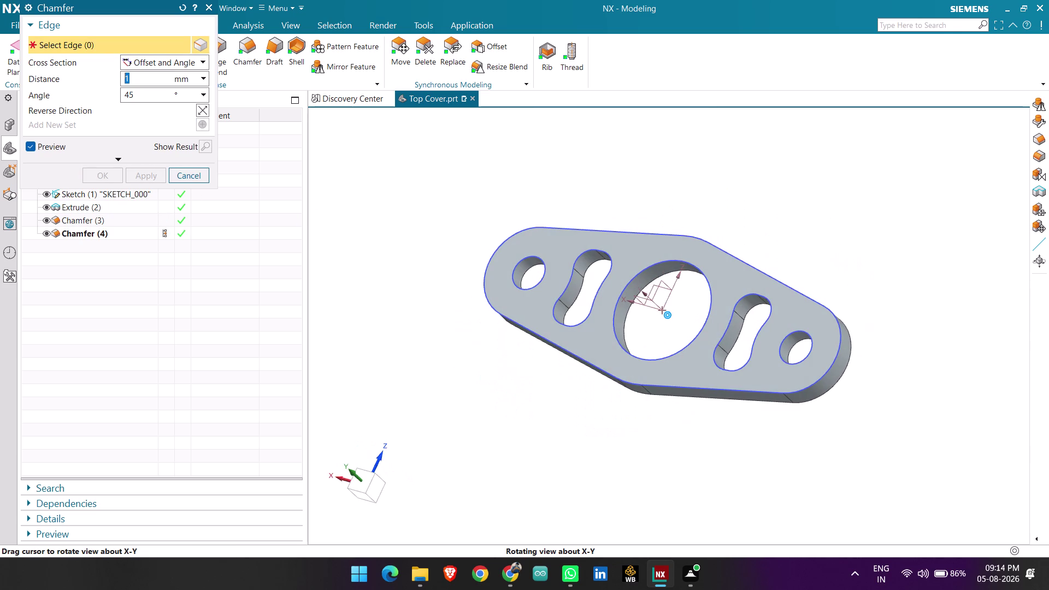
middle_drag(822, 273, 725, 253)
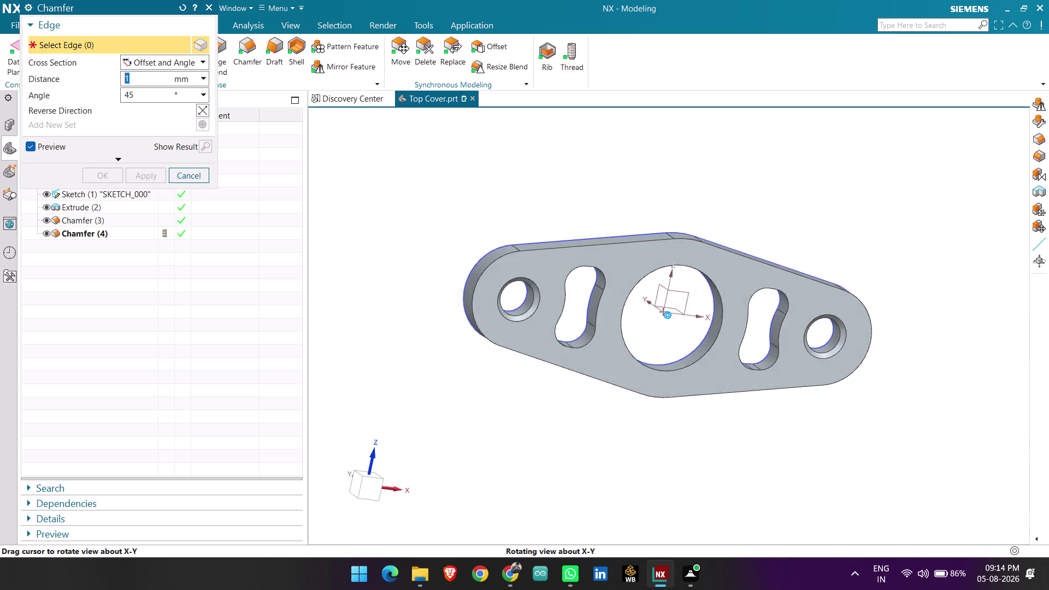
middle_drag(725, 253, 730, 242)
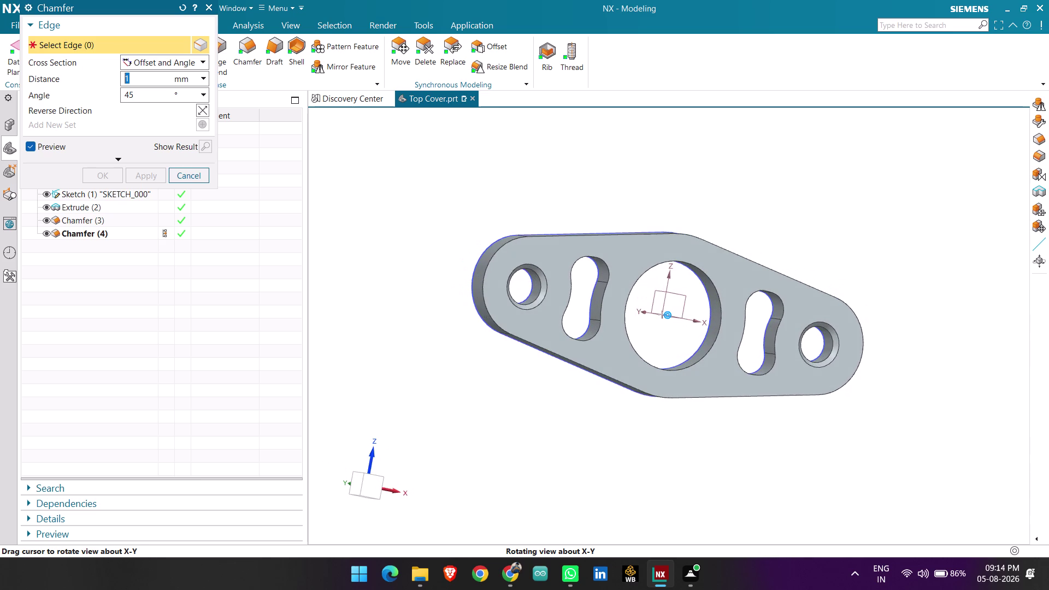
middle_drag(730, 241, 739, 237)
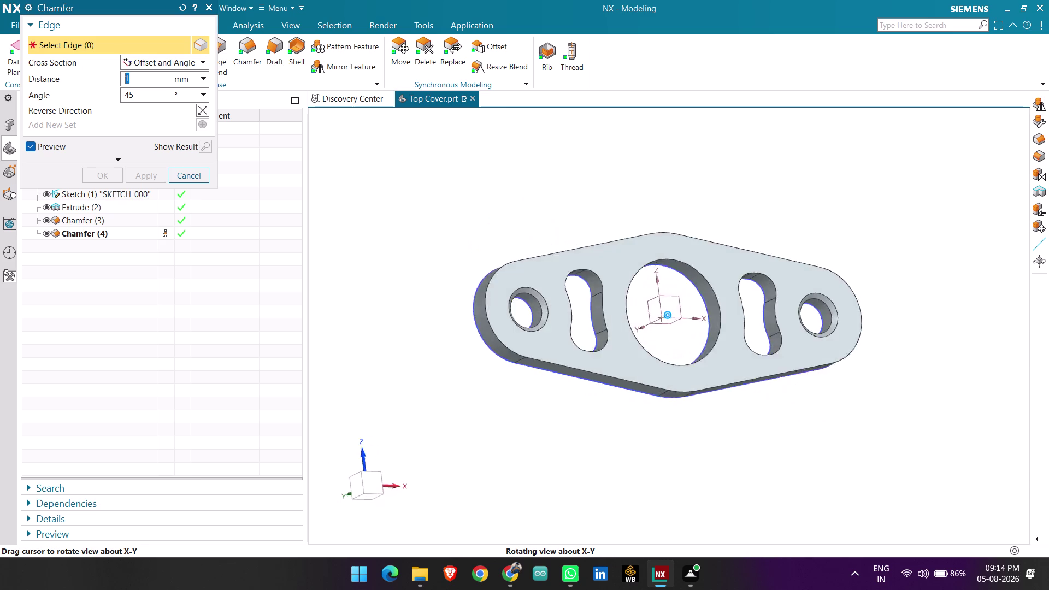
middle_drag(739, 237, 713, 215)
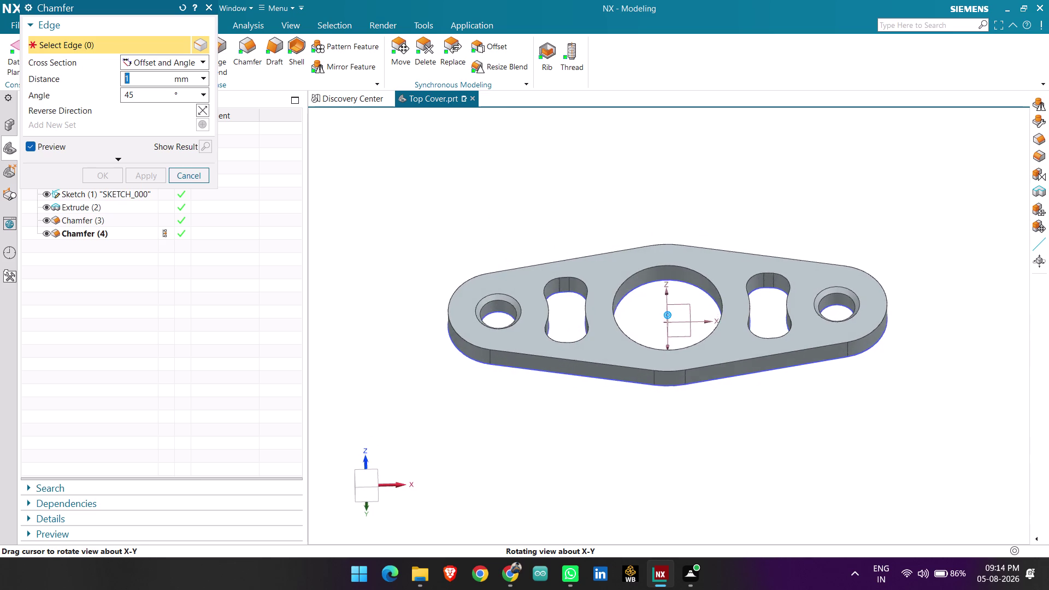
middle_drag(713, 216, 712, 236)
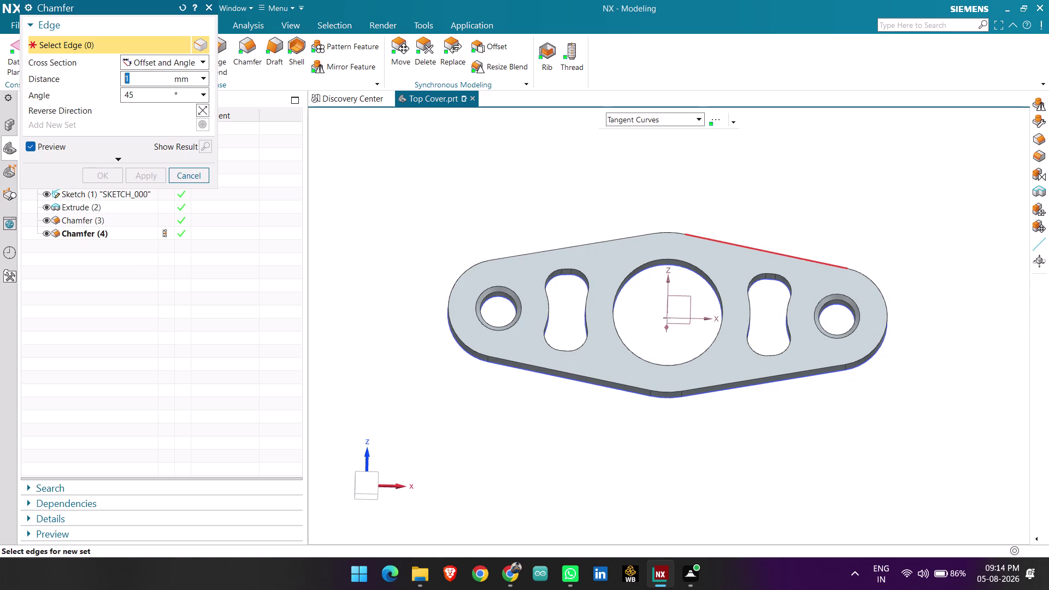
click(204, 176)
Zoom and orbit toward a flatter top view, then select Sketch (1) in the Part Navigator.
scroll(down, 3)
scroll(up, 3)
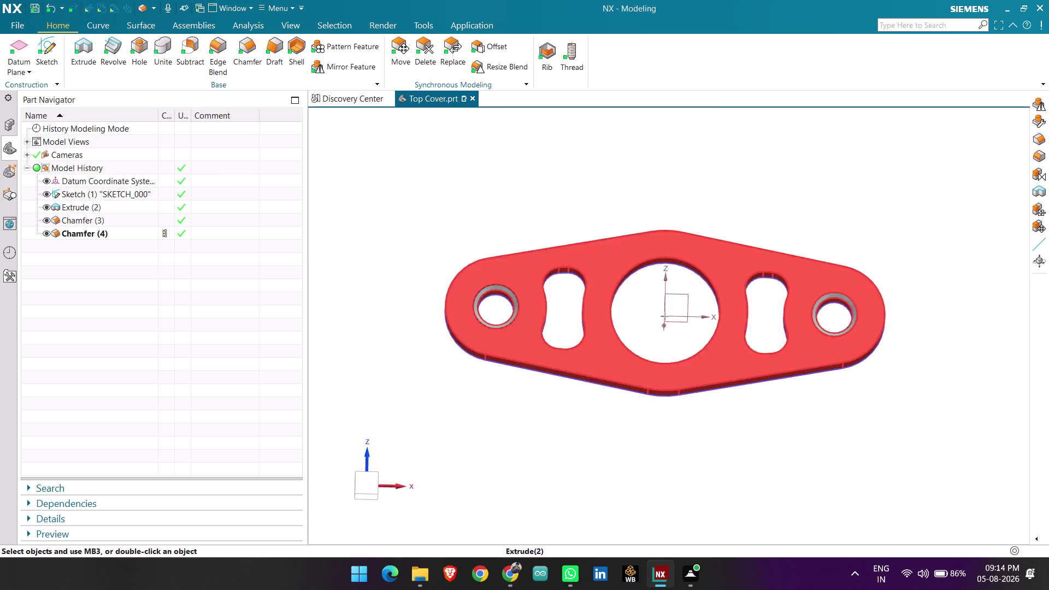
scroll(down, 3)
middle_drag(787, 411, 809, 388)
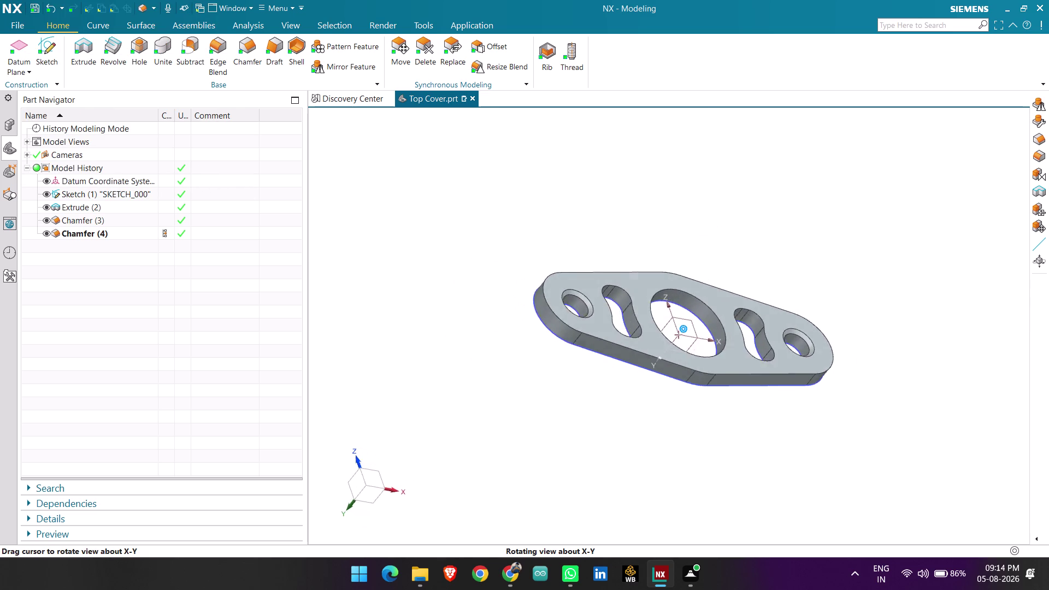
middle_drag(809, 388, 795, 395)
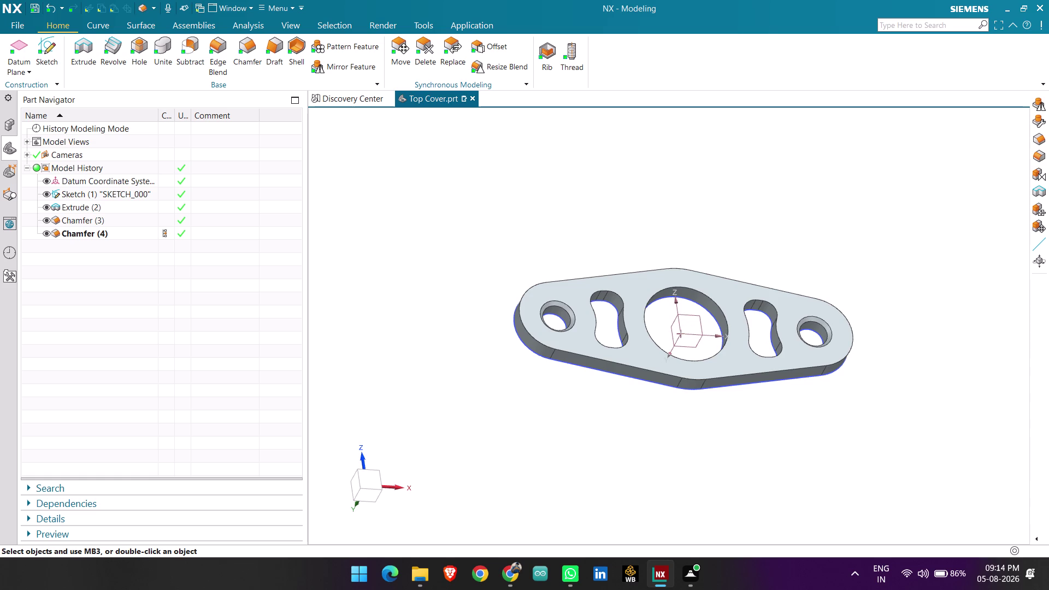
scroll(up, 3)
scroll(down, 3)
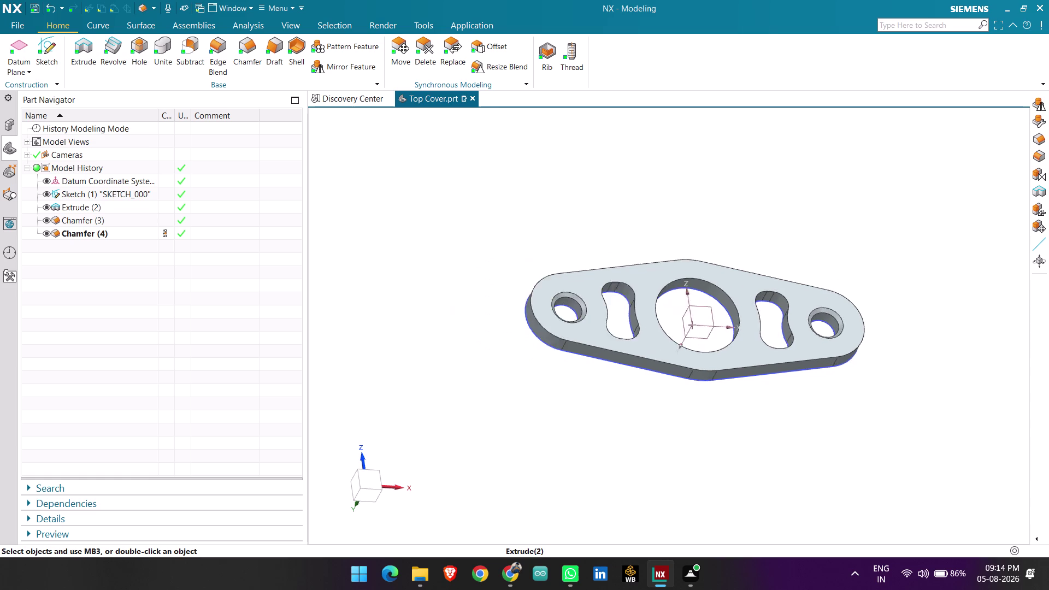
scroll(down, 3)
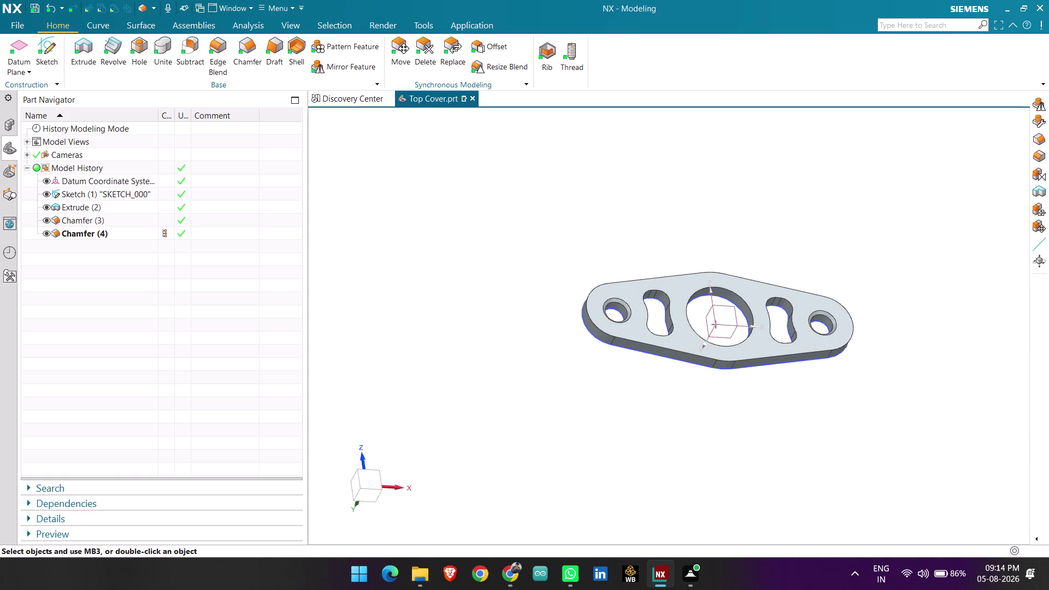
click(98, 192)
Choose Edit on Sketch (1) to reopen its dimensioned profile.
right_click(98, 192)
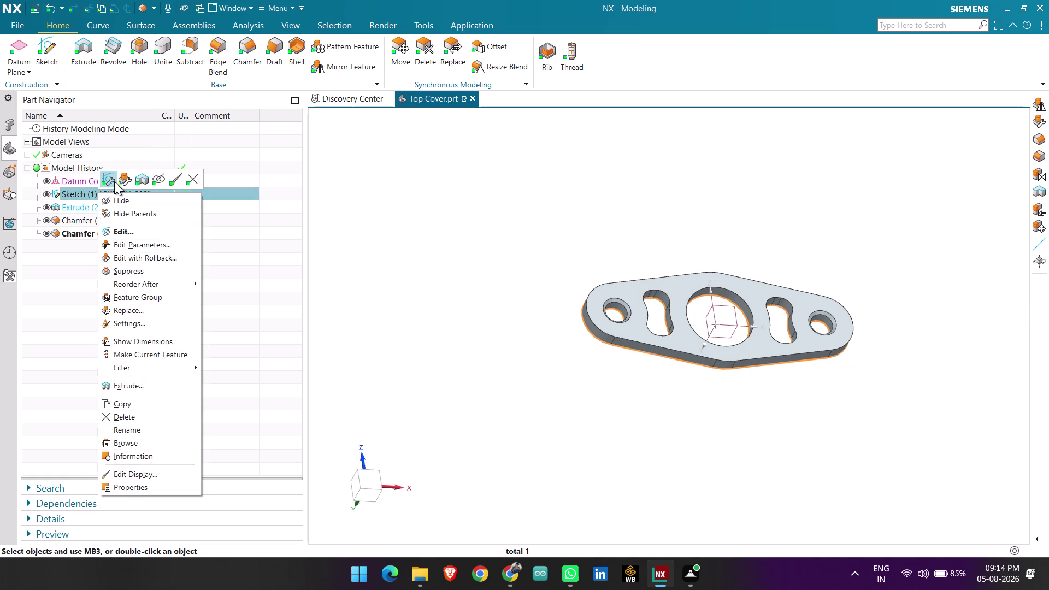
click(143, 263)
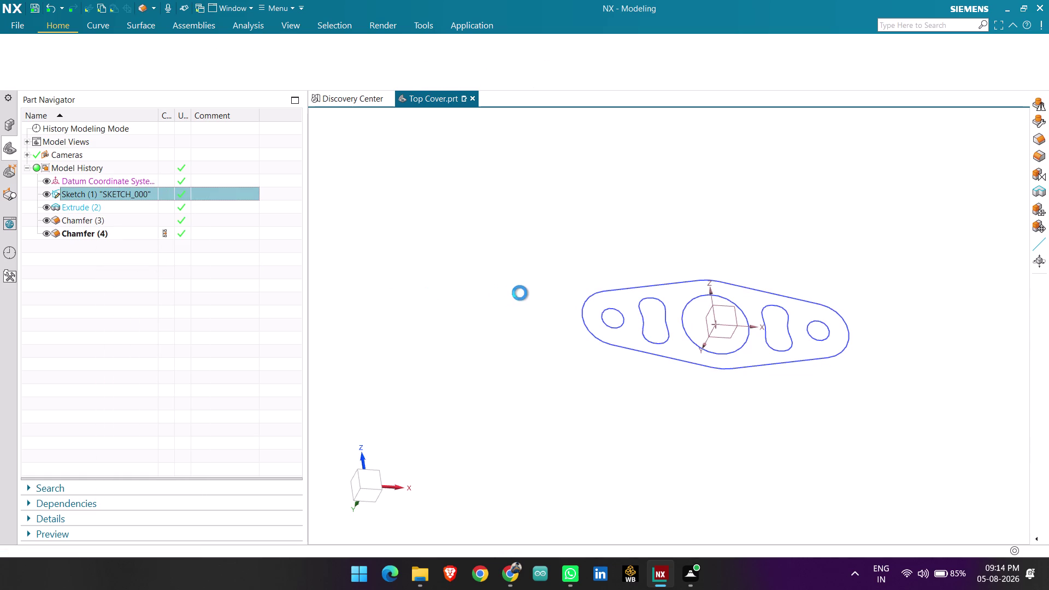
scroll(down, 3)
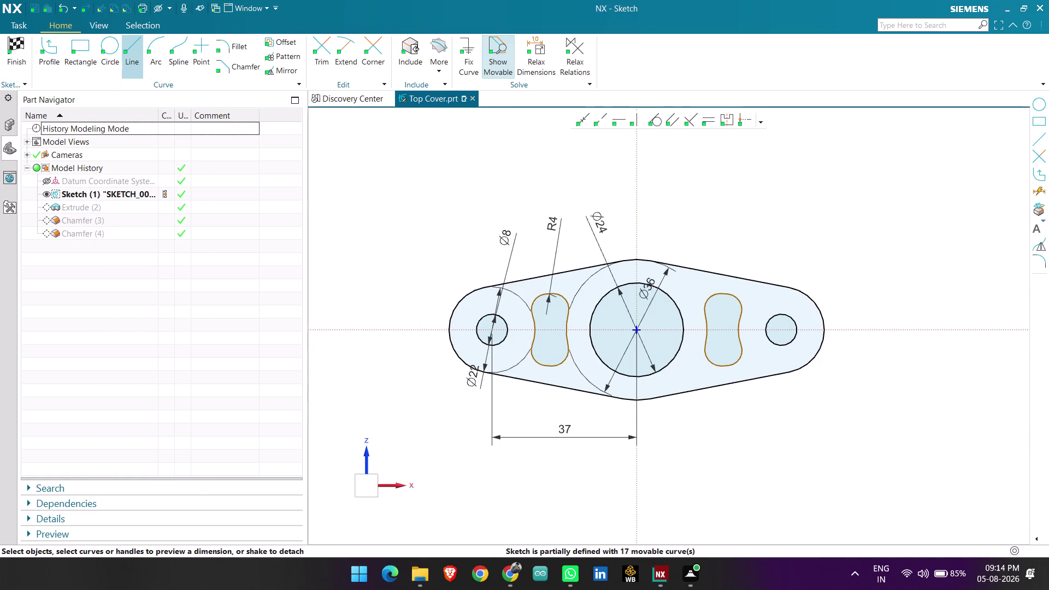
Dimension the left-to-right end arcs as 96 mm above the outline, then leave the sketch.
key(d)
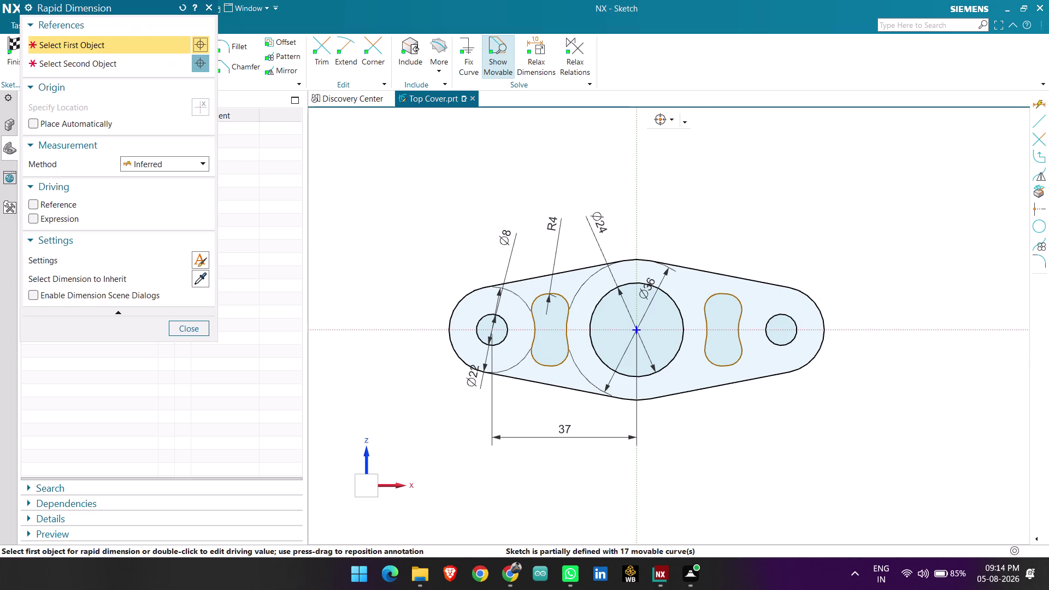
click(448, 328)
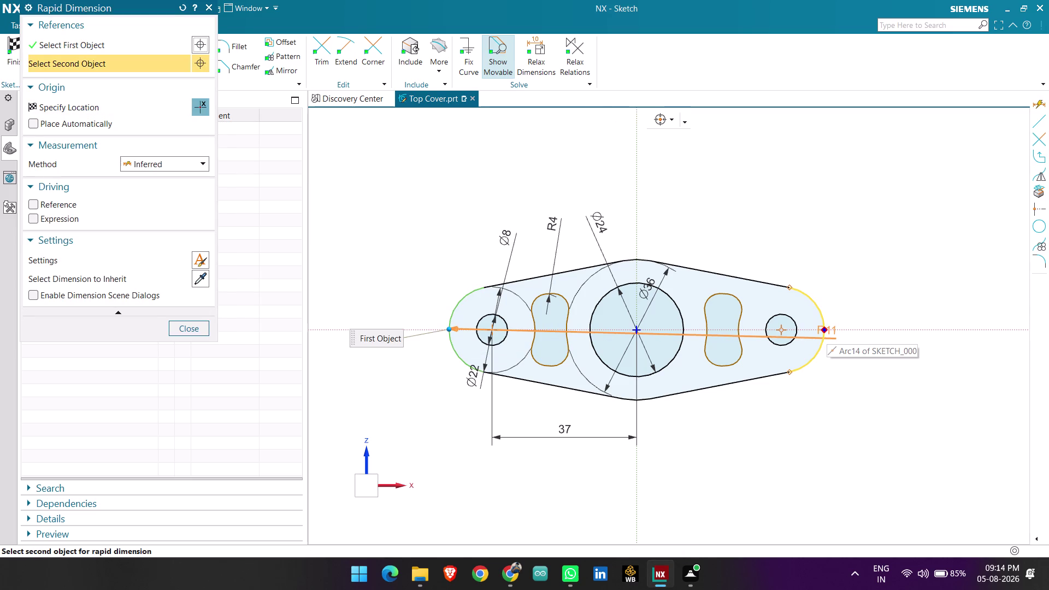
click(826, 327)
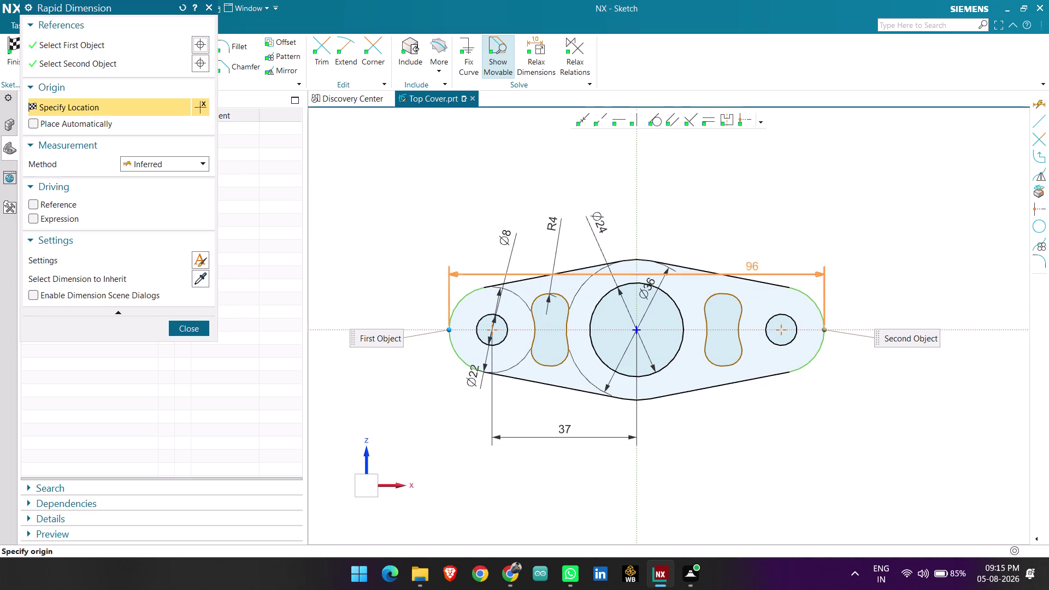
click(742, 238)
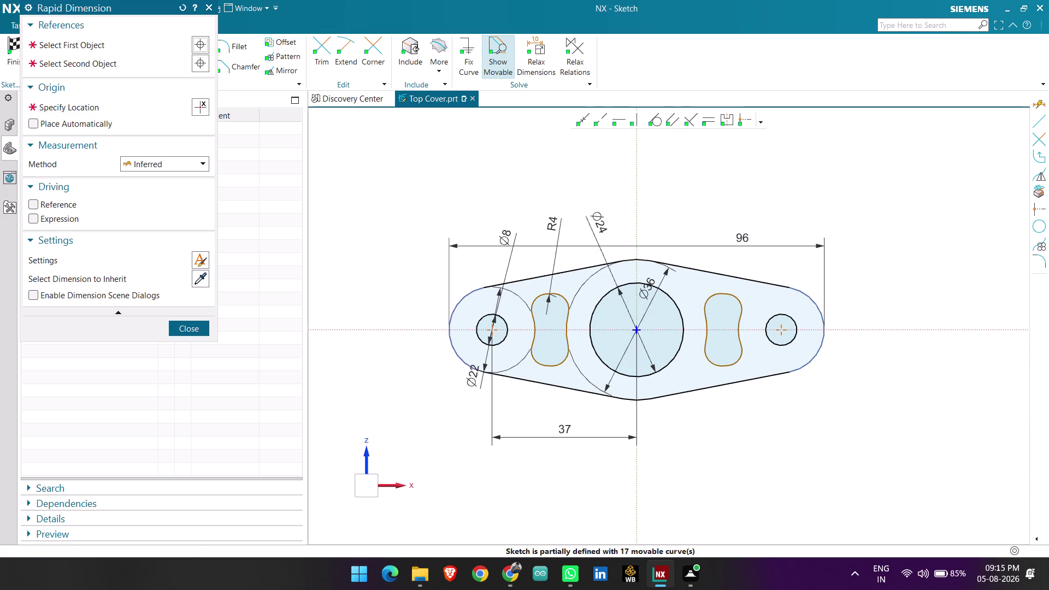
click(202, 326)
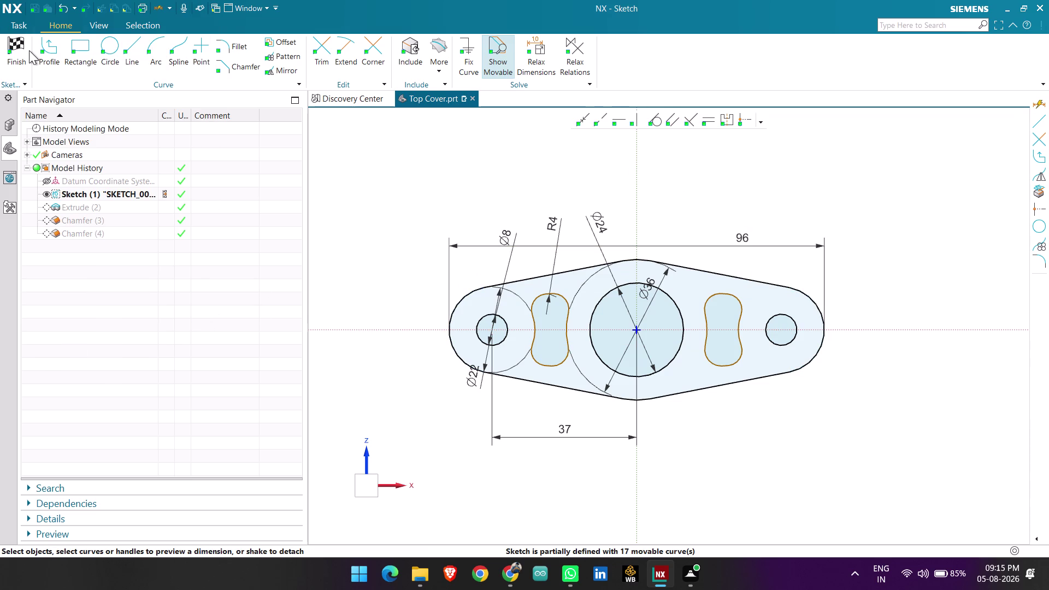
click(19, 50)
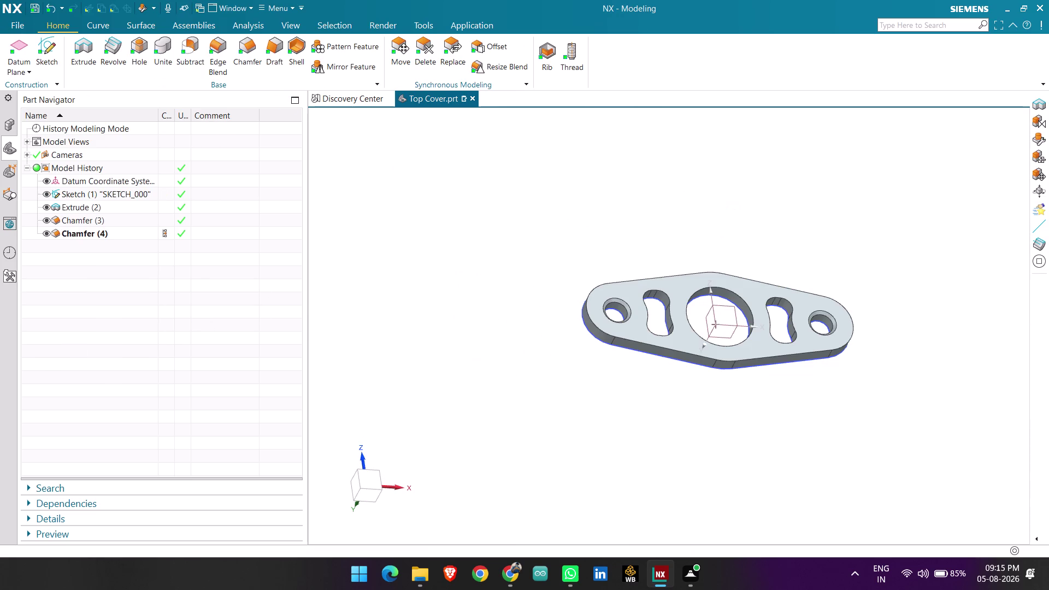
Orbit to check the updated plate, save the Top Cover part, and switch to an angled view.
scroll(up, 3)
middle_drag(883, 277, 878, 299)
key(ctrl+s)
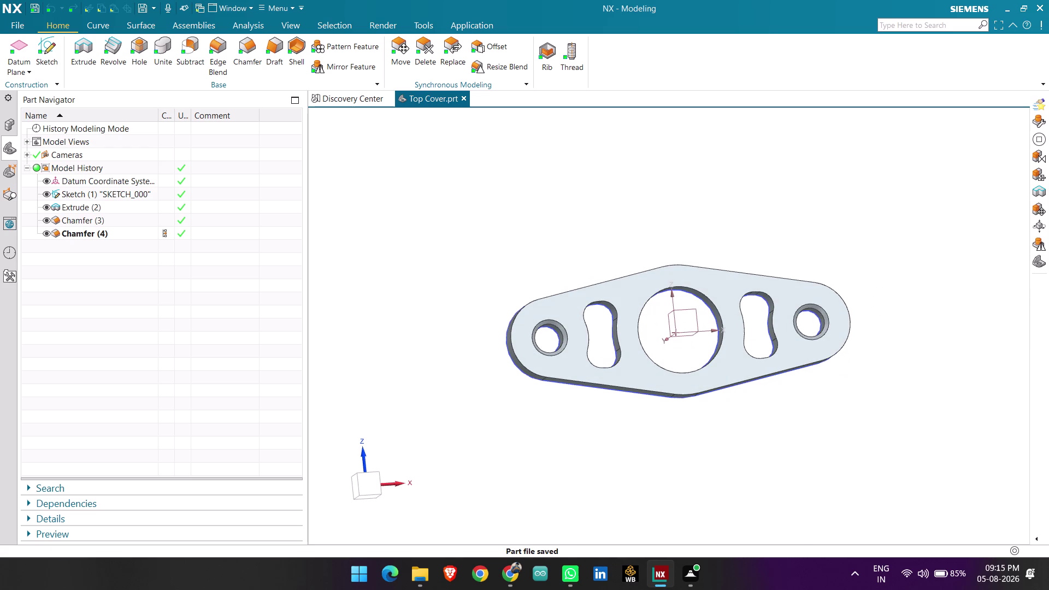
key(End)
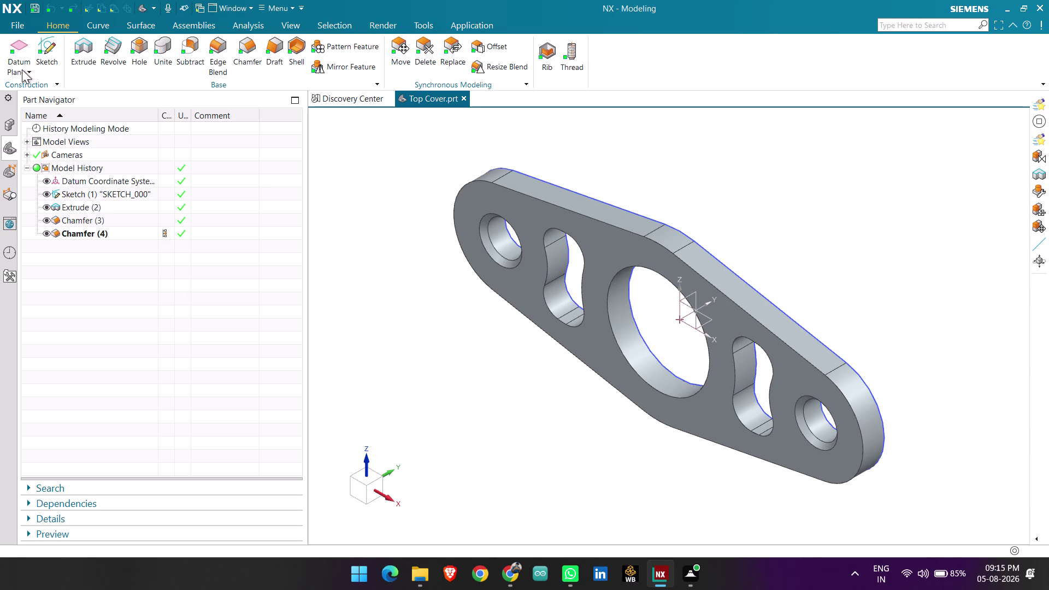
click(21, 23)
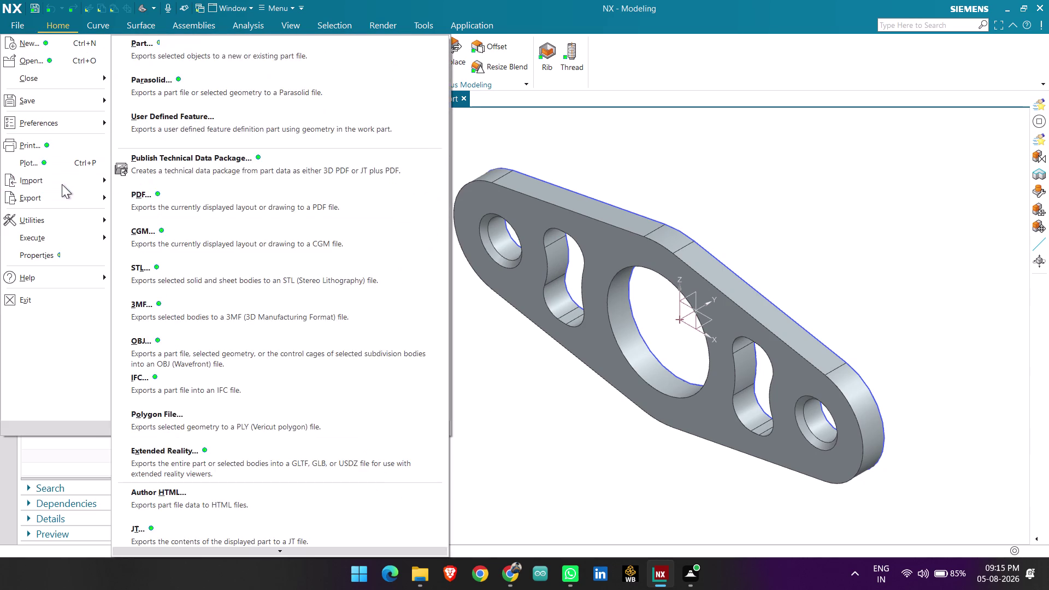
Export the current display to PDF and browse for the Save PDF File location.
click(190, 204)
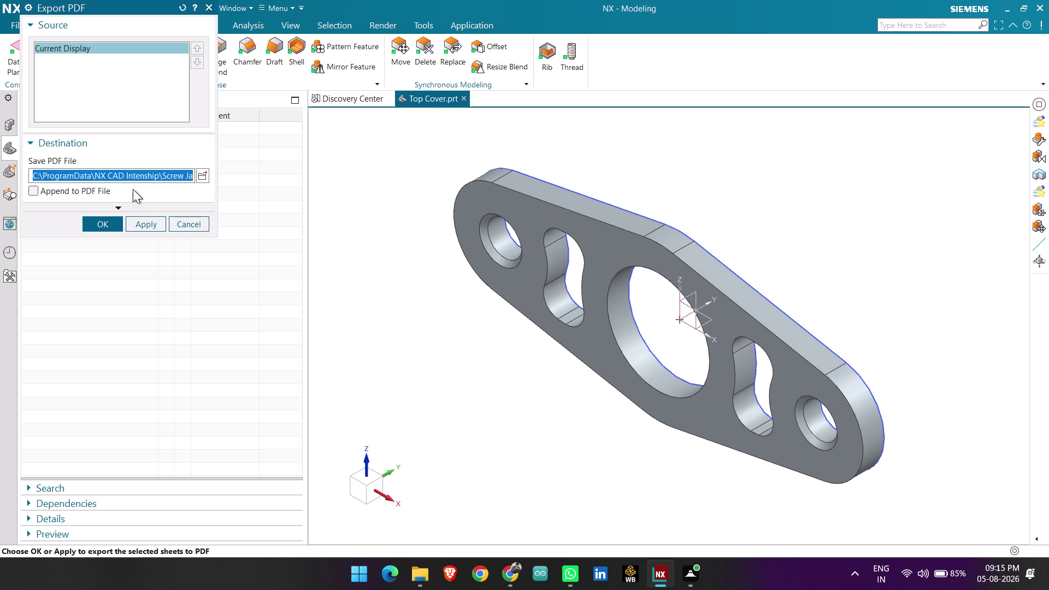
click(177, 177)
click(205, 173)
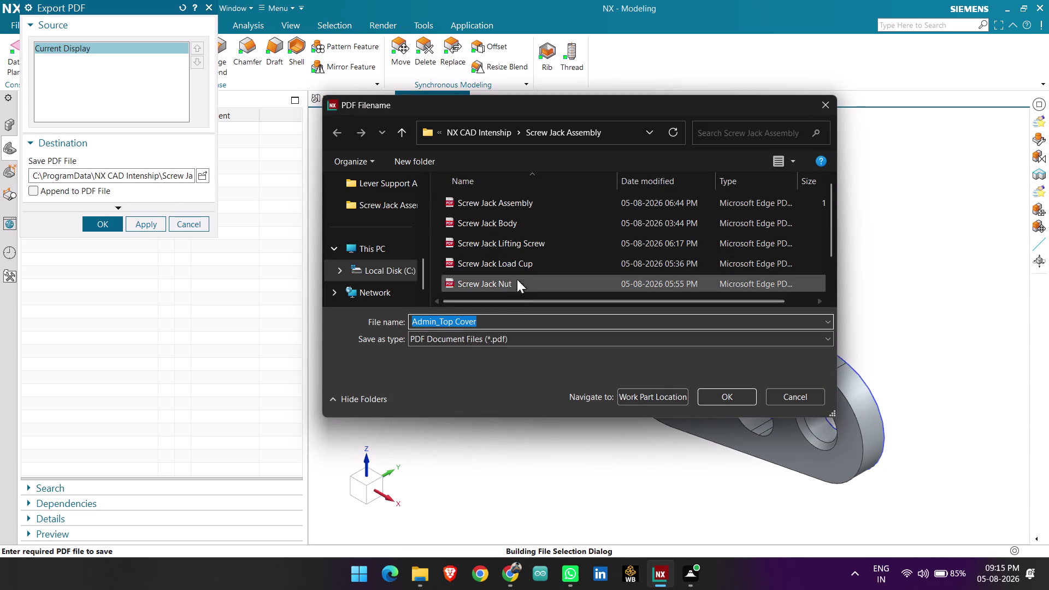
Save the PDF as 'Top Cover' in Gear Fidget Spinner Assembly, removing the Admin_ prefix.
click(492, 134)
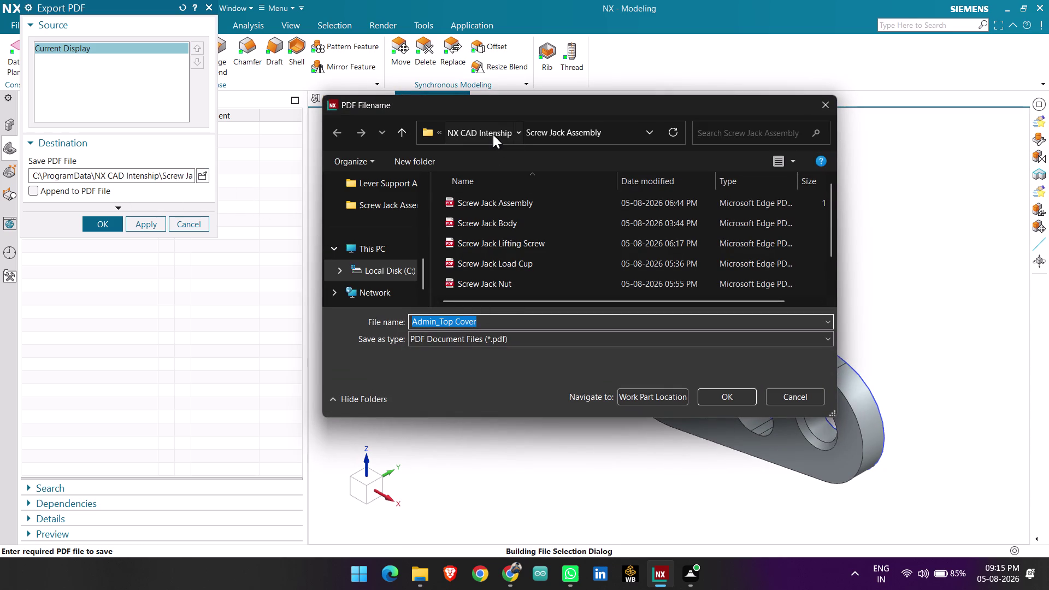
double_click(504, 205)
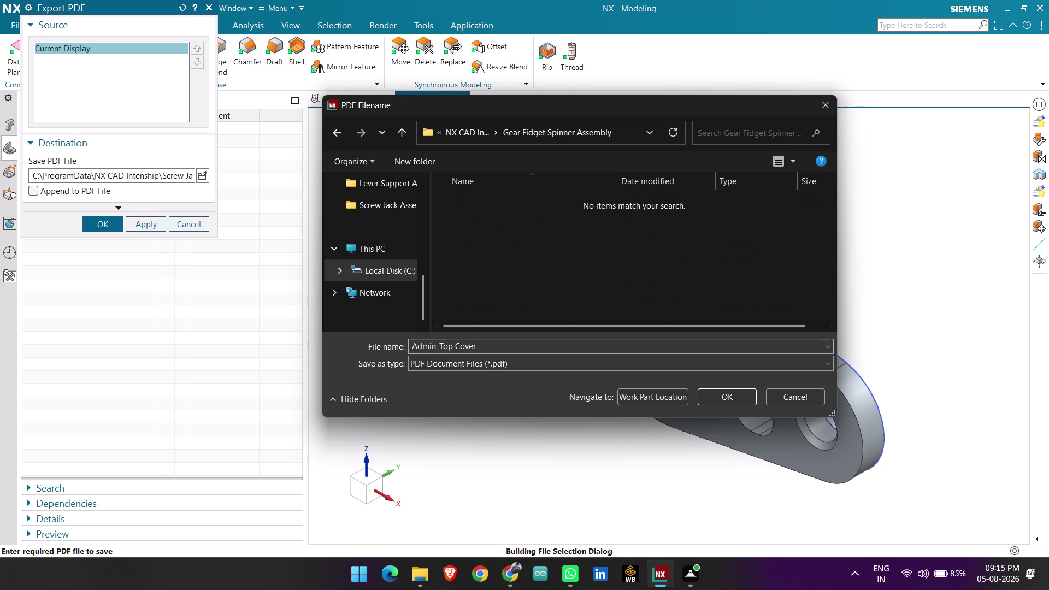
drag(440, 346, 384, 340)
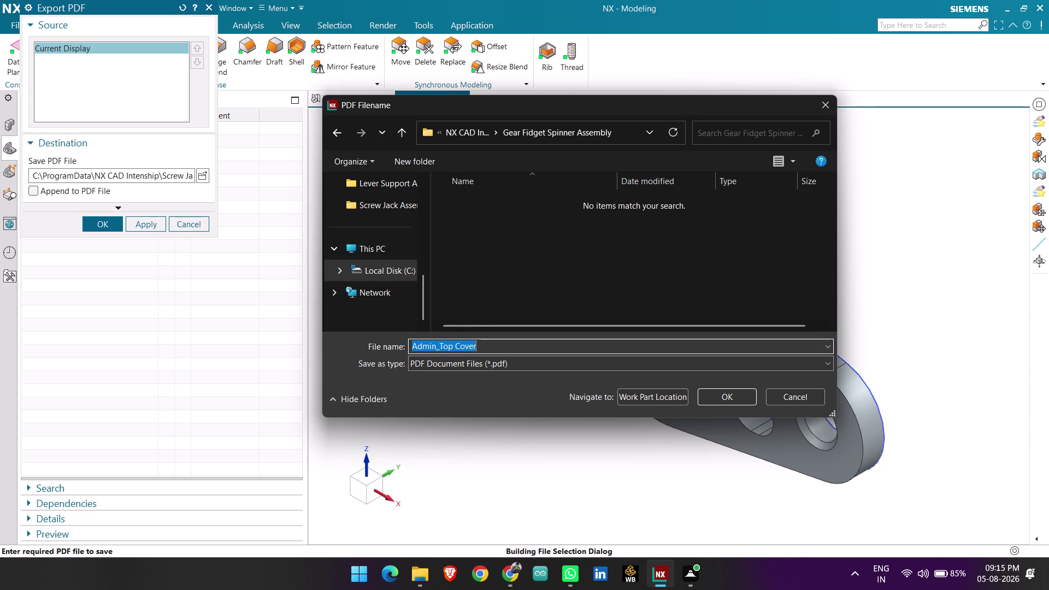
click(441, 344)
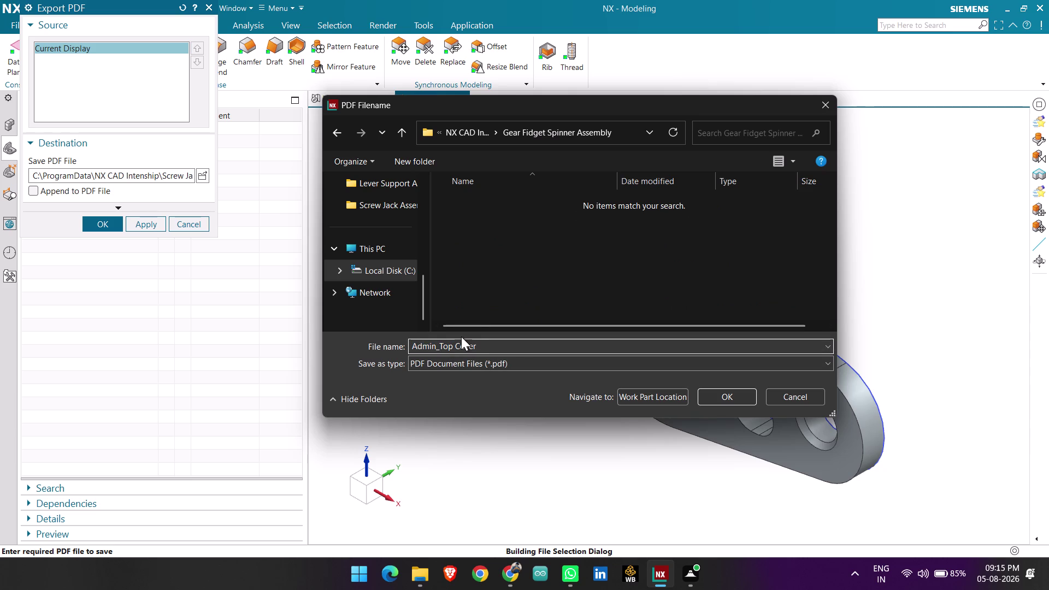
key(BackSpace)
key(BackSpace)
key(BackSpace)
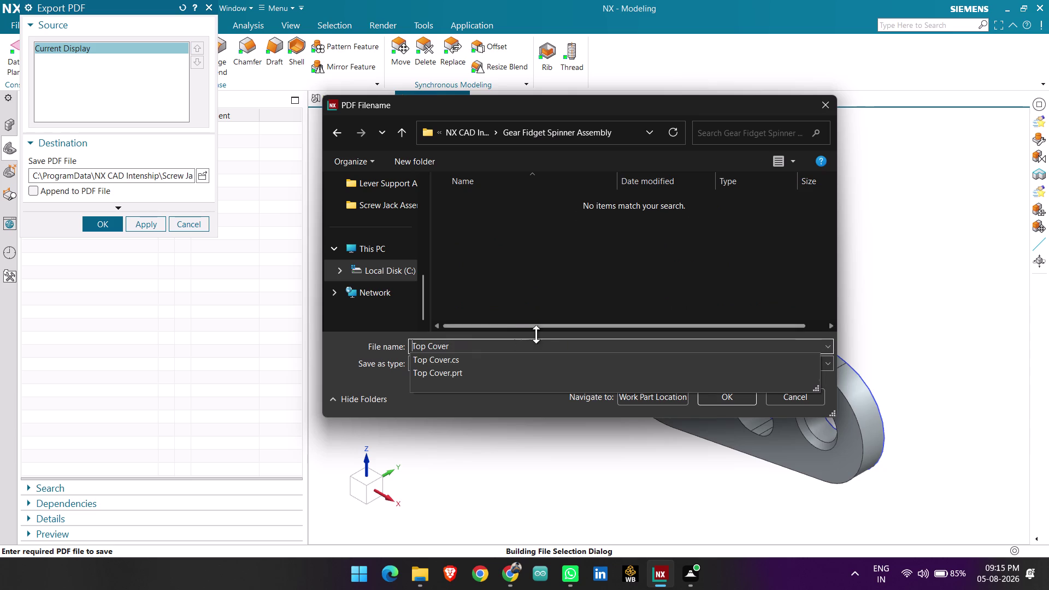
click(717, 399)
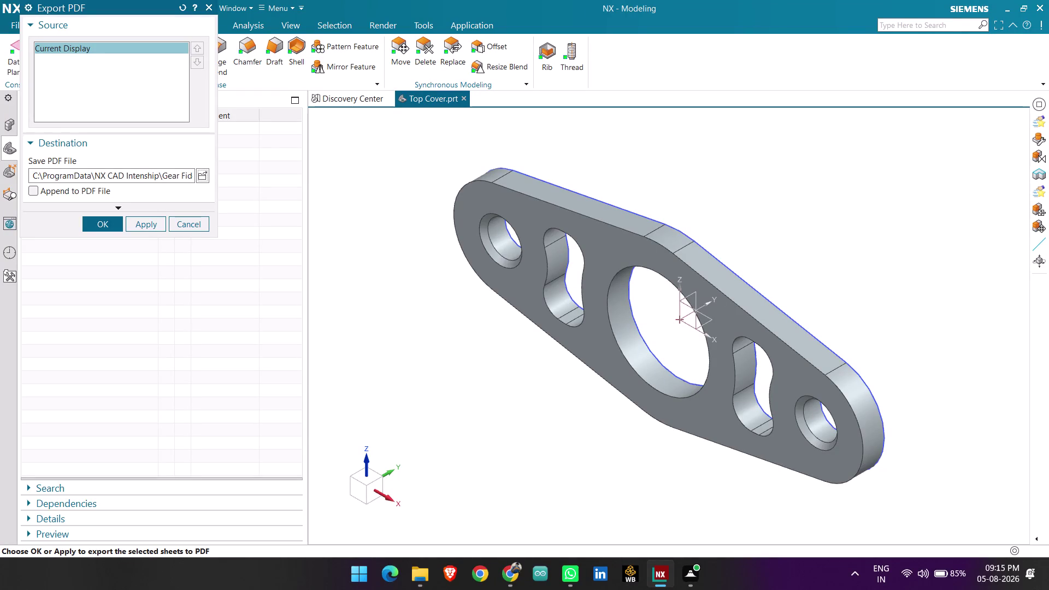
click(108, 223)
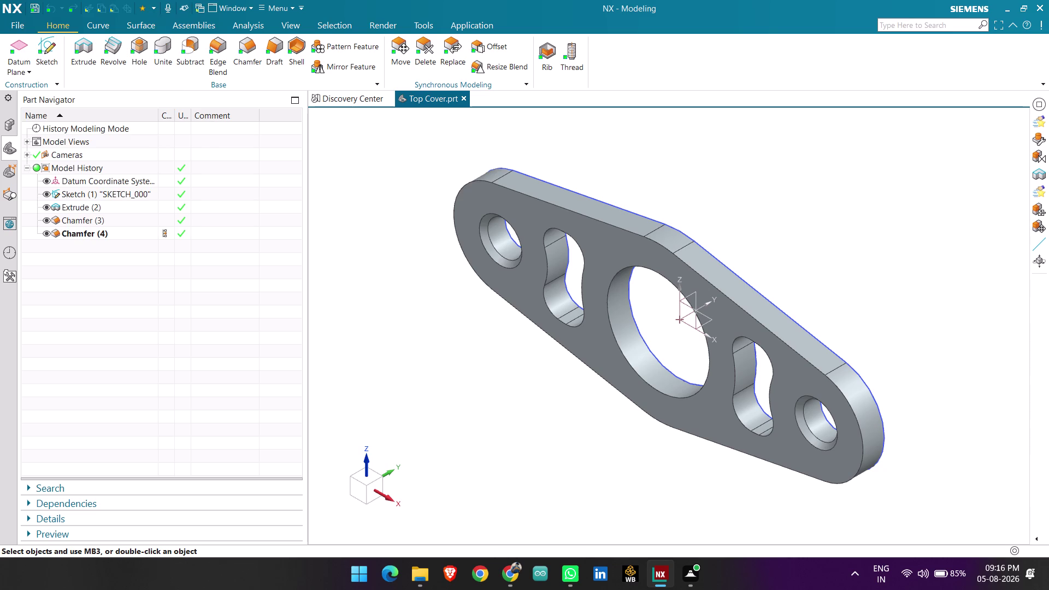
Close the export settings and stop journaling the session.
click(1042, 102)
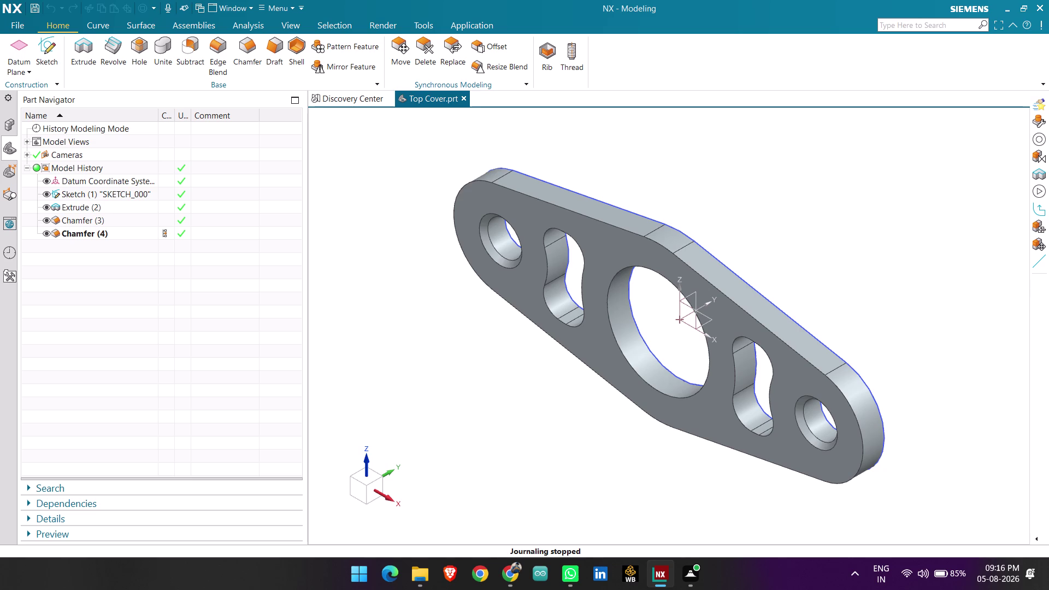
key(ctrl+s)
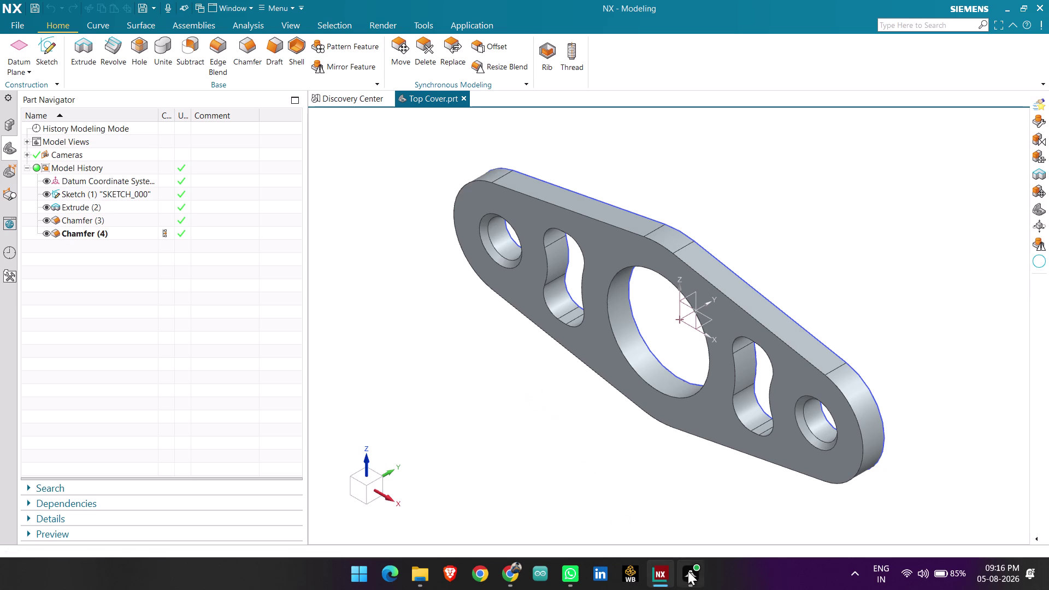